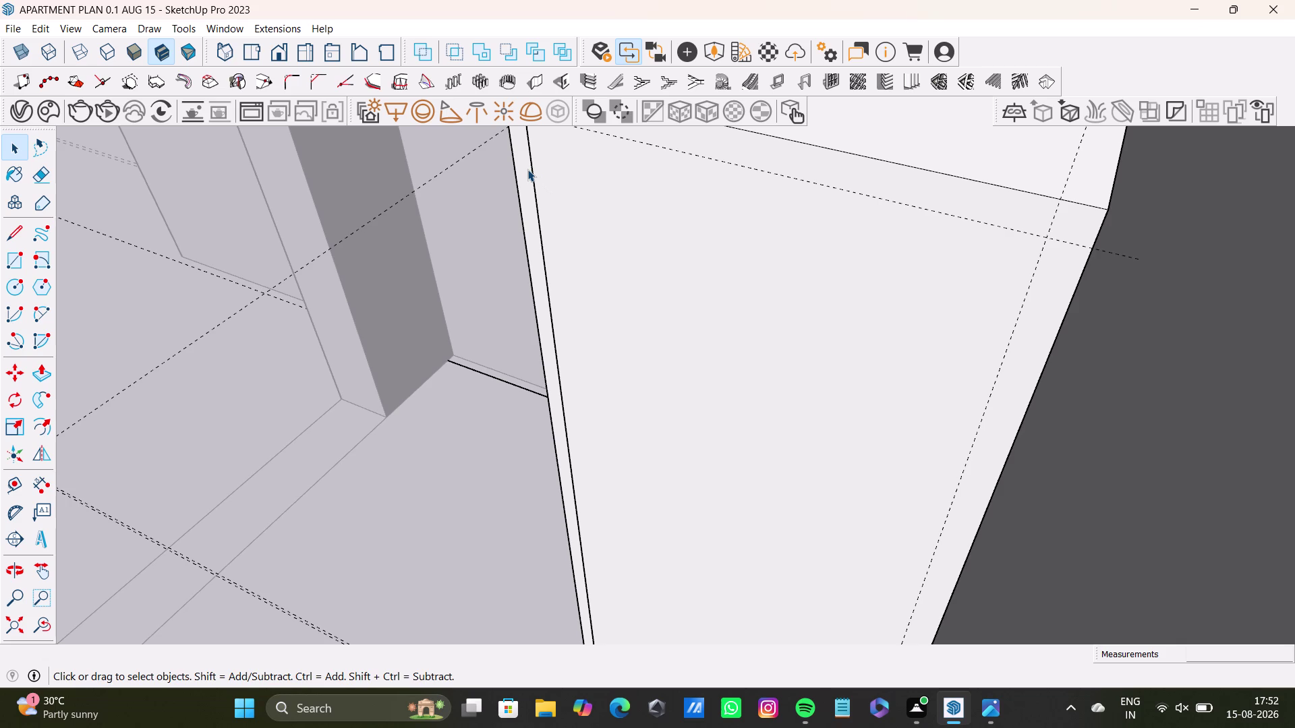
Orbit and zoom from the whole apartment in to the tall cabinet's top and side.
scroll(down, 3)
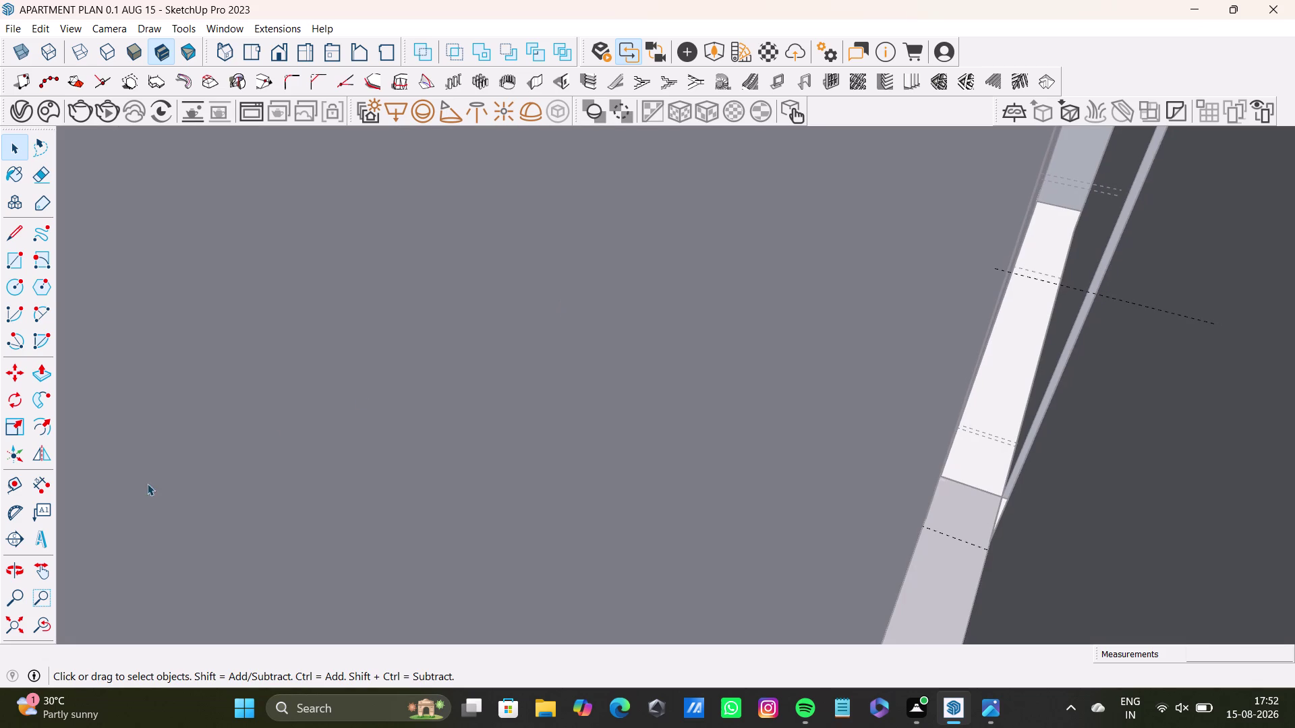
click(14, 631)
middle_drag(507, 435, 785, 380)
scroll(up, 3)
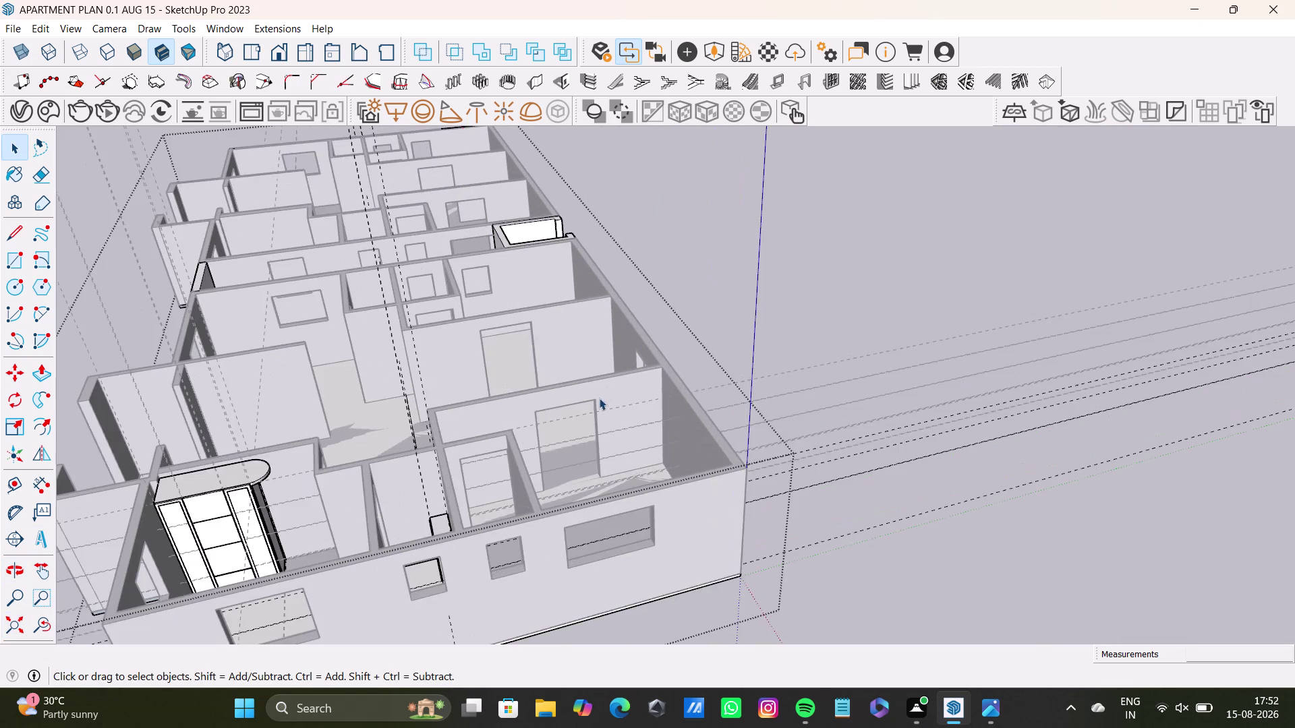
middle_drag(598, 399, 667, 238)
middle_drag(436, 394, 475, 569)
scroll(up, 3)
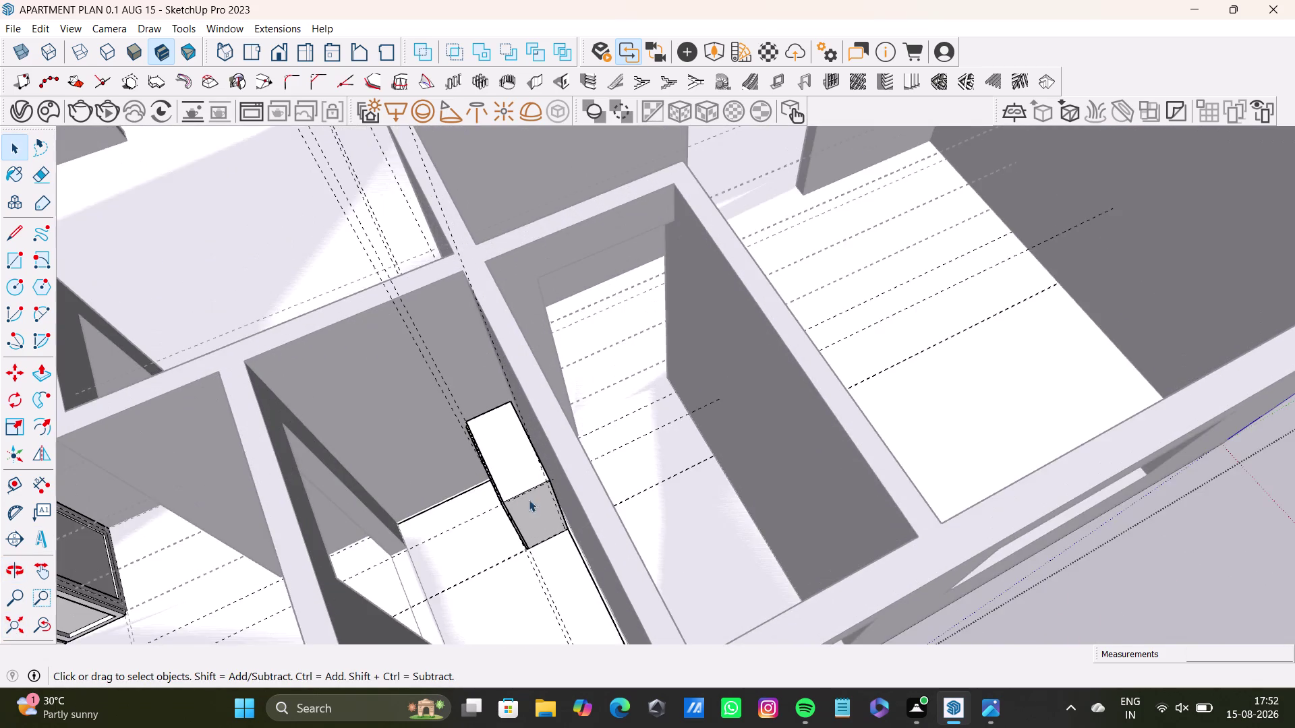
middle_drag(529, 500, 501, 400)
scroll(up, 3)
middle_drag(530, 479, 585, 604)
scroll(up, 3)
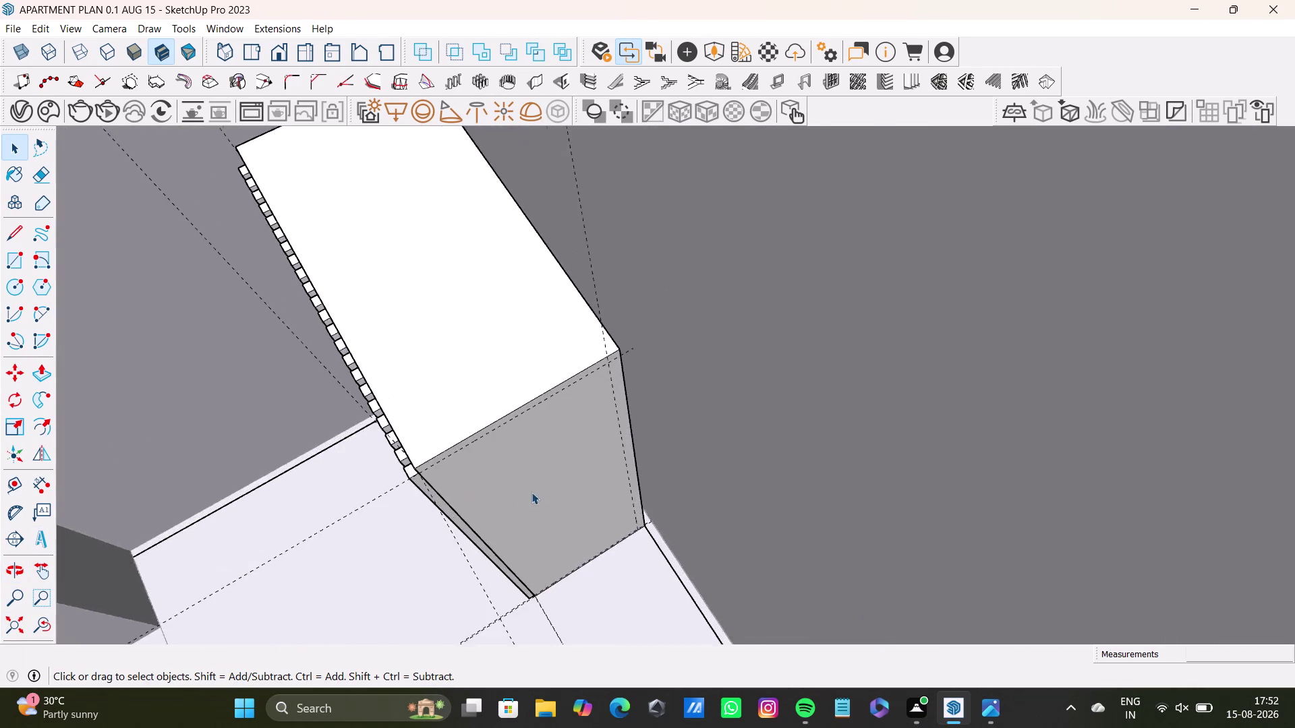
scroll(up, 3)
middle_drag(532, 479, 622, 351)
middle_drag(631, 361, 486, 264)
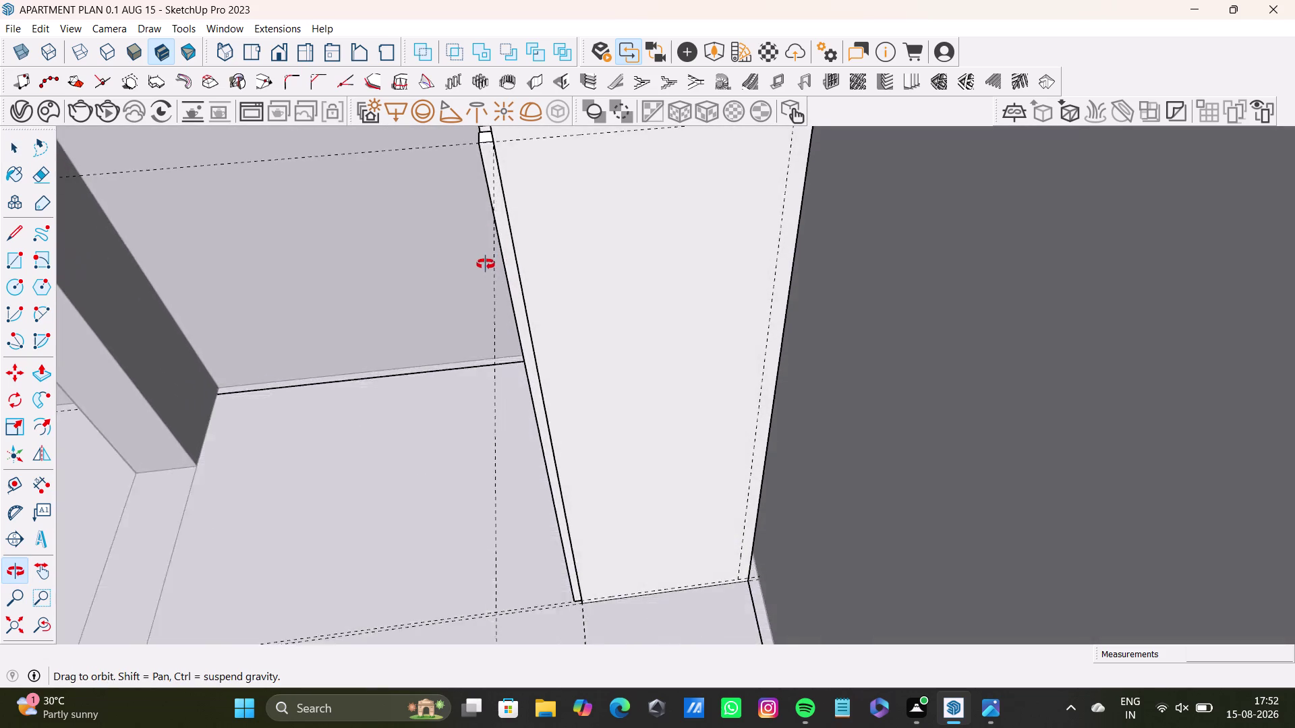
Frame the cabinet's front face squarely and select the Rectangle tool.
middle_drag(486, 264, 556, 376)
middle_drag(678, 383, 657, 374)
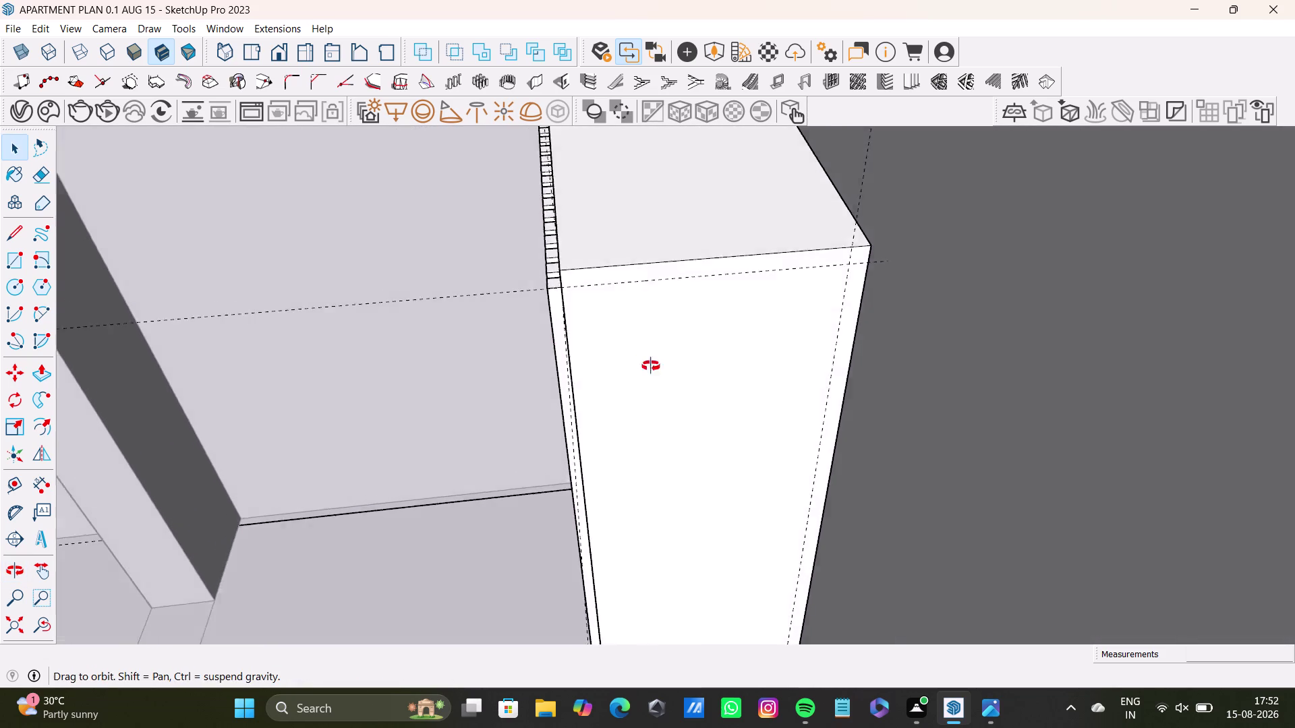
middle_drag(658, 374, 606, 218)
scroll(down, 3)
scroll(down, 3)
middle_drag(668, 298, 676, 205)
scroll(down, 3)
middle_drag(684, 217, 687, 290)
middle_drag(688, 291, 688, 284)
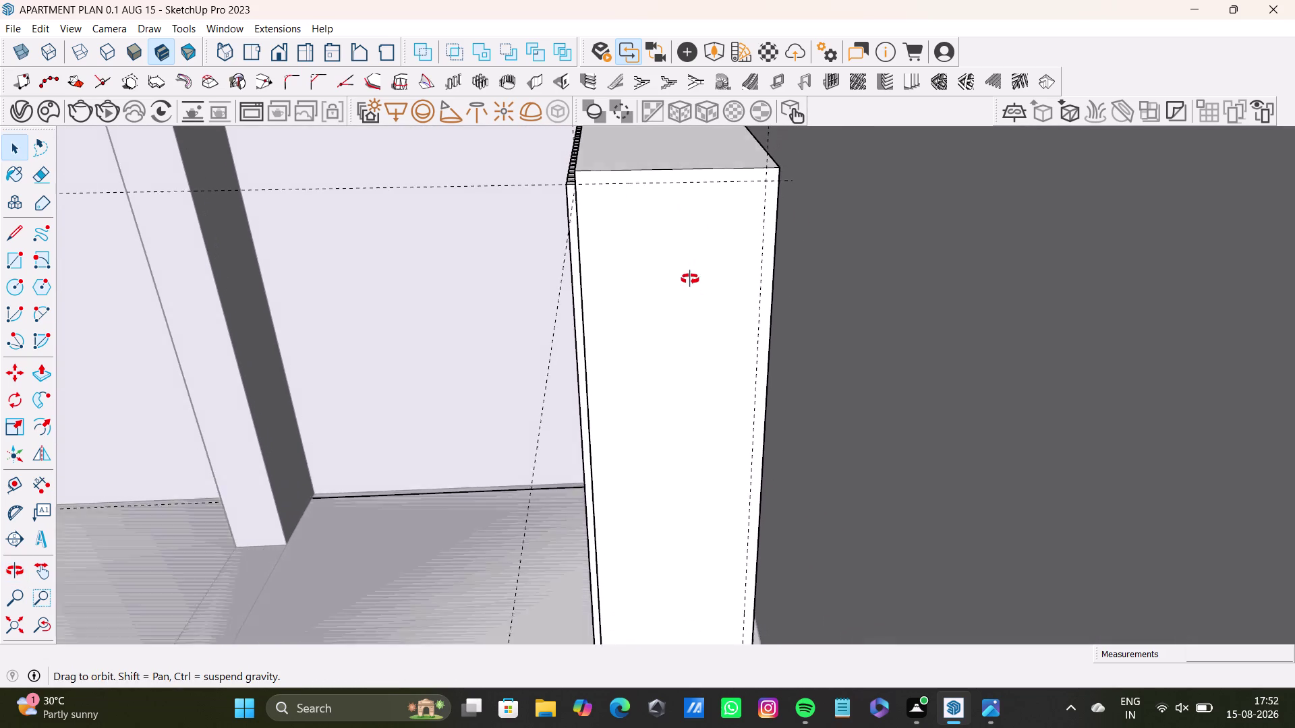
middle_drag(689, 285, 673, 185)
scroll(down, 3)
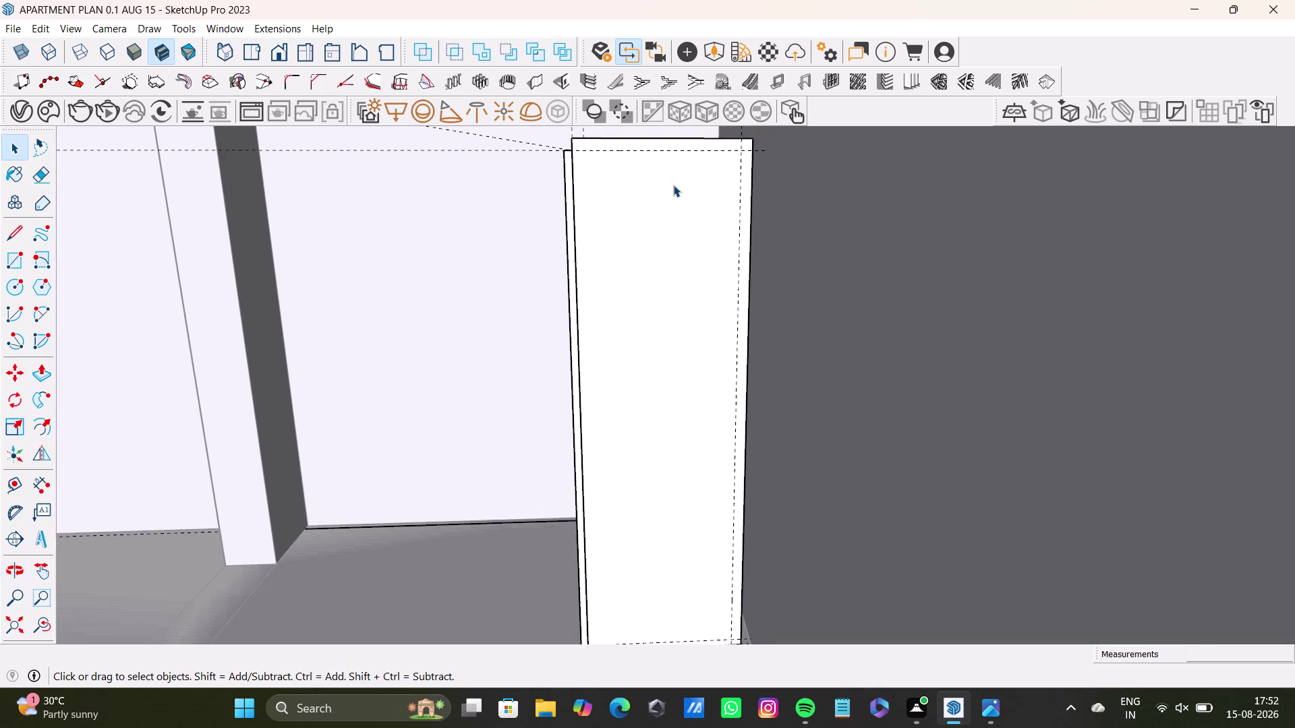
middle_drag(673, 185, 670, 178)
click(21, 263)
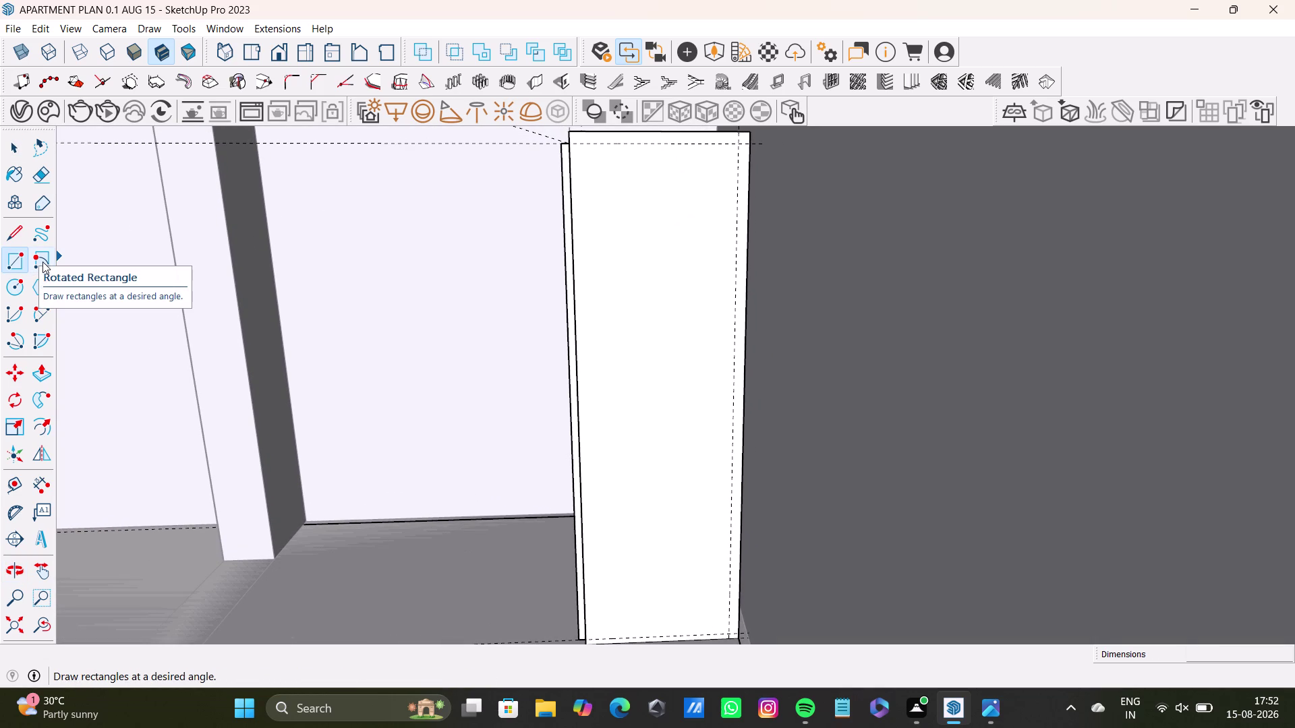
click(10, 263)
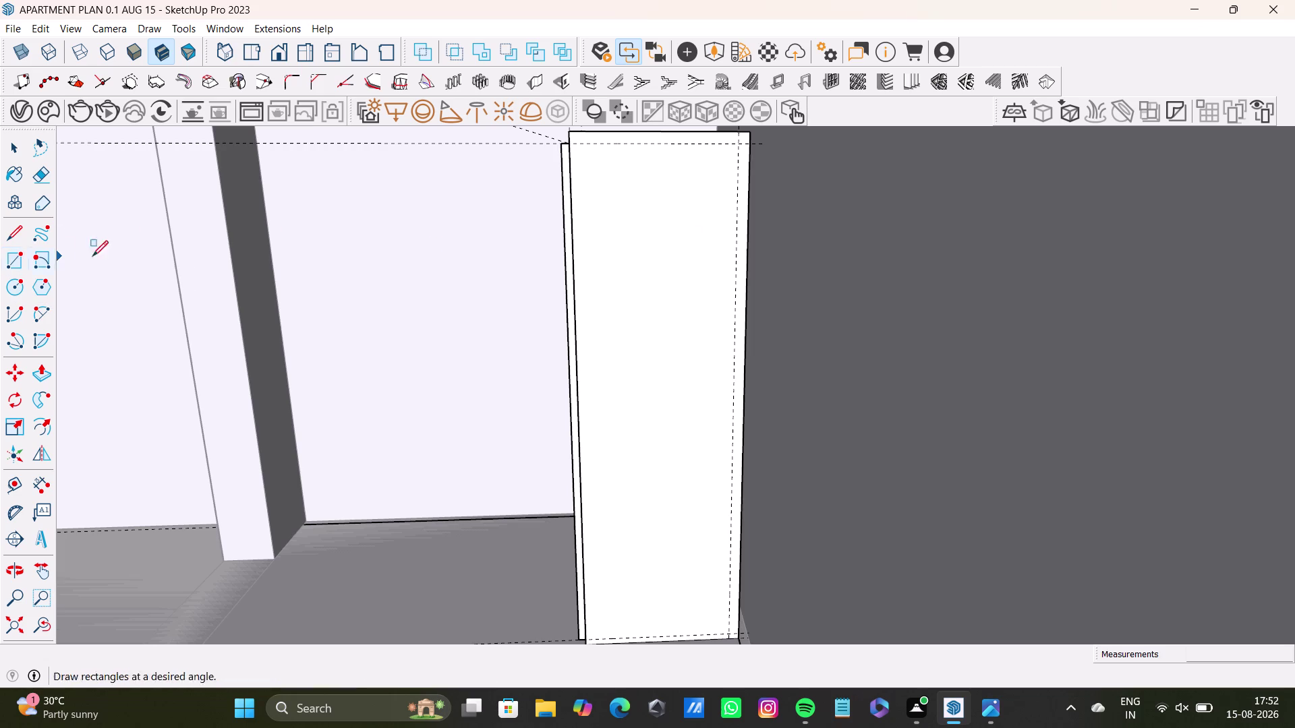
Set the strip's first corner at the top-right corner of the cabinet front.
scroll(up, 3)
scroll(down, 3)
scroll(down, 3)
middle_drag(728, 244, 727, 245)
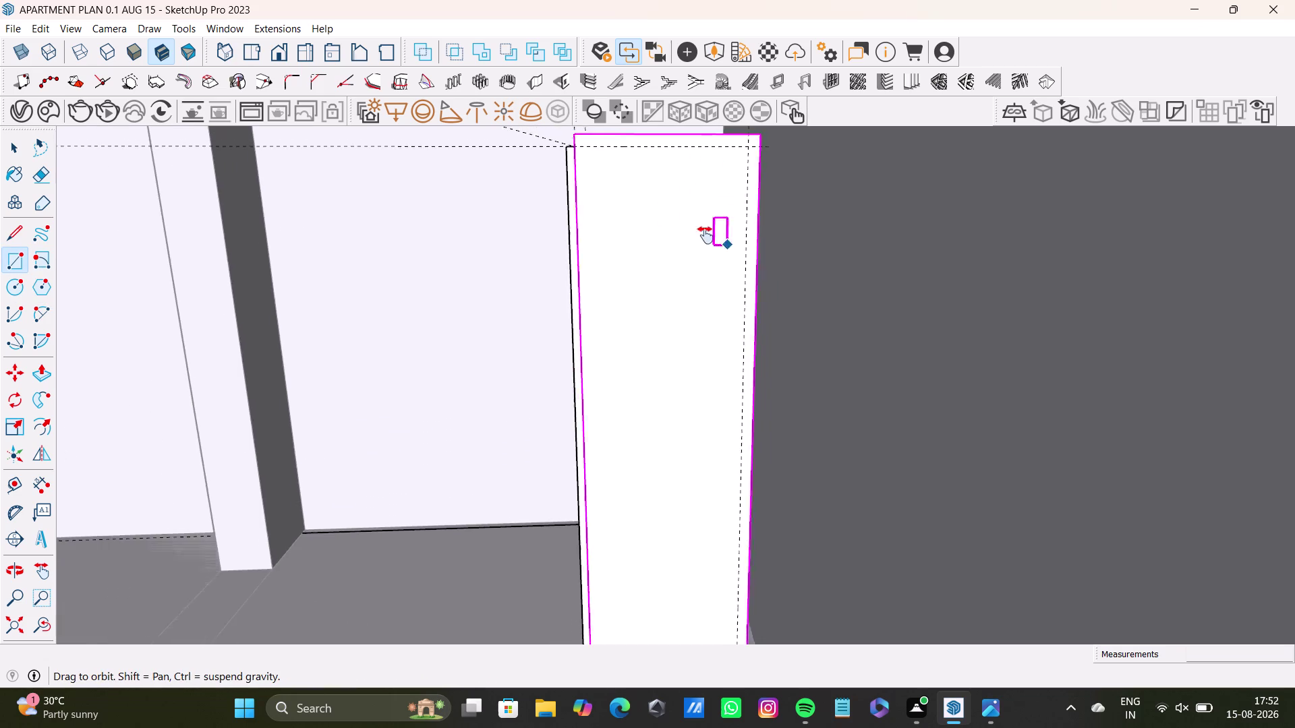
middle_drag(727, 245, 683, 236)
scroll(up, 3)
middle_drag(687, 180, 691, 242)
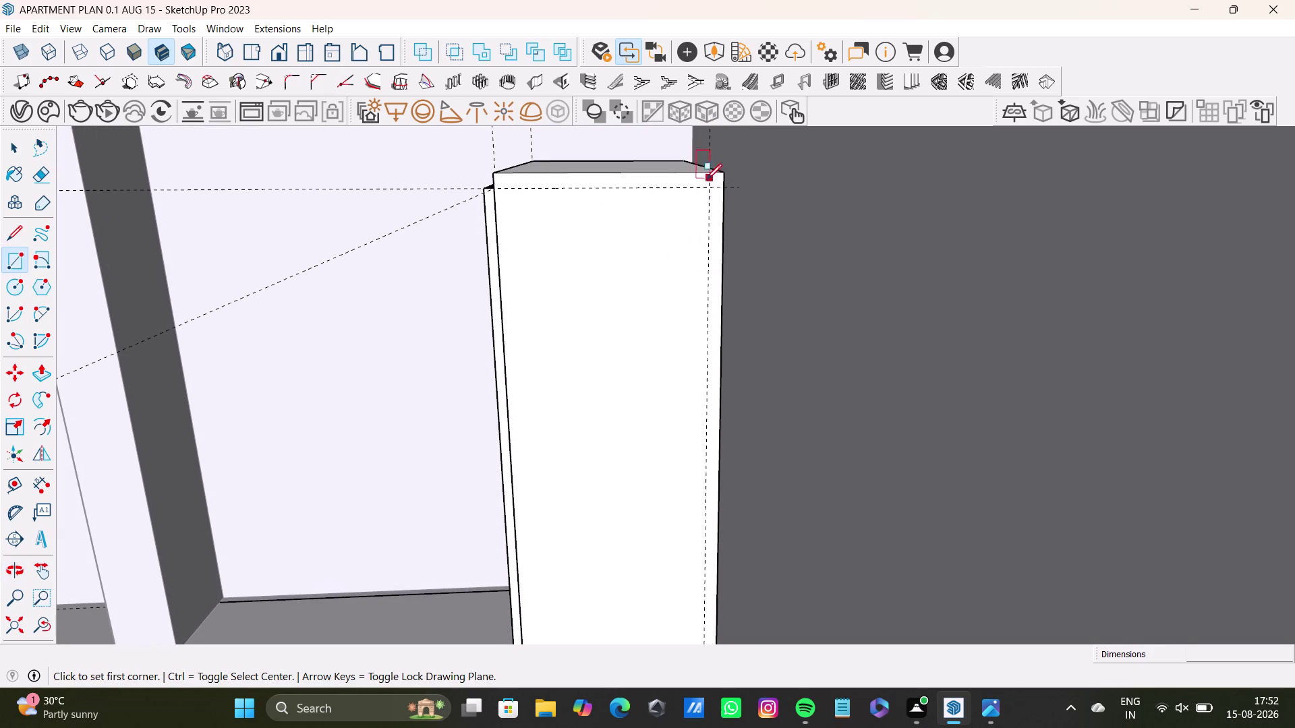
click(710, 189)
Restore the lost camera view and orbit down to the cabinet's bottom edge.
scroll(down, 3)
middle_drag(688, 430, 700, 216)
click(48, 633)
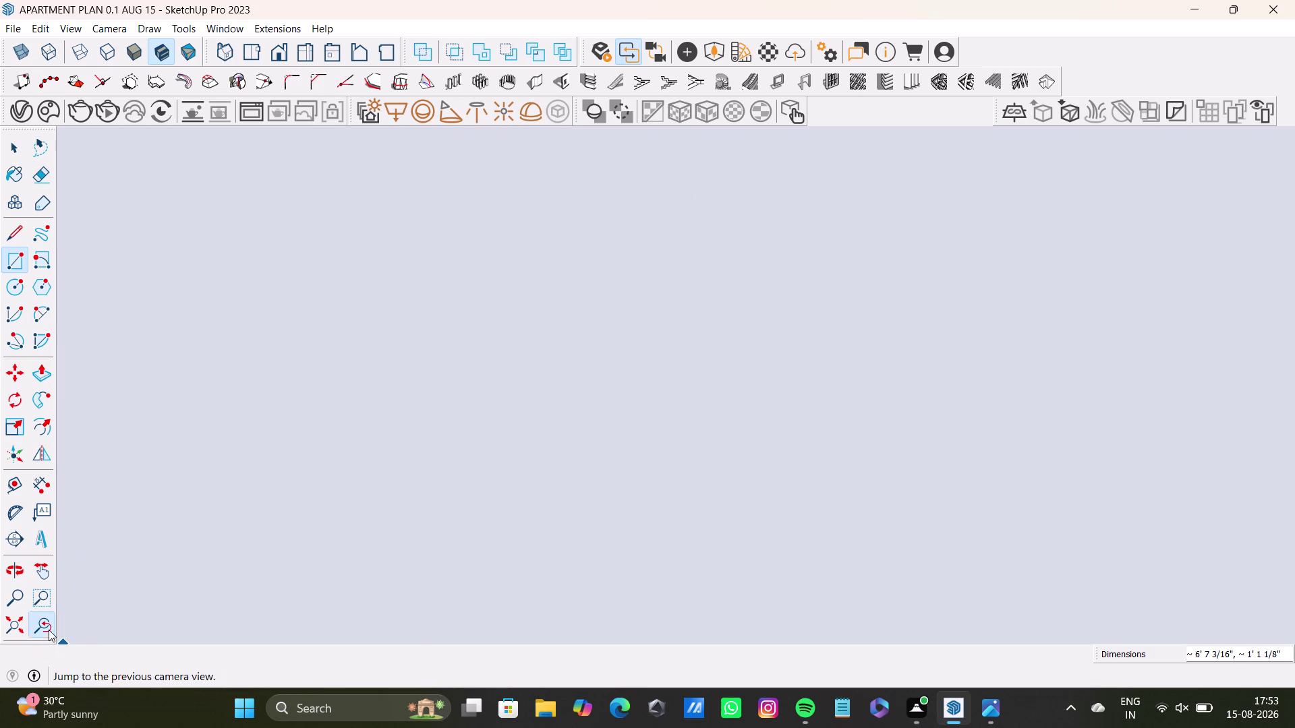
scroll(down, 3)
middle_drag(663, 447, 663, 433)
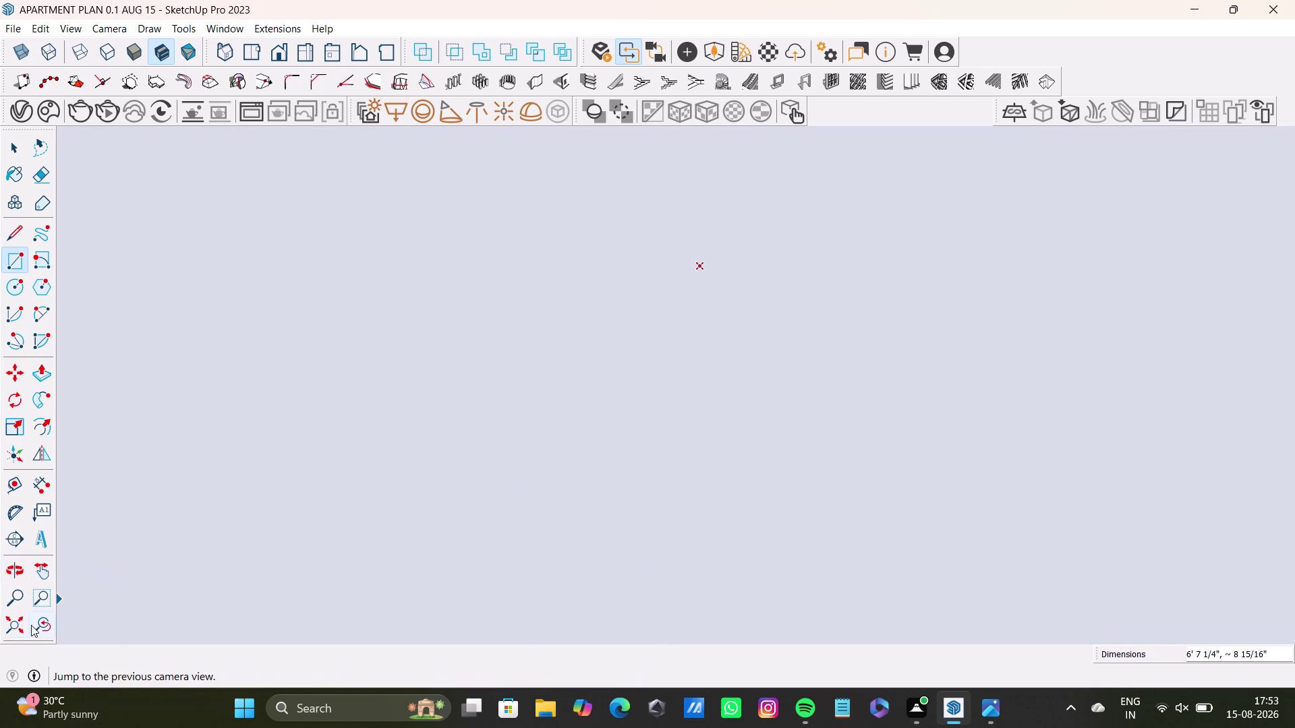
click(31, 626)
click(47, 625)
scroll(down, 3)
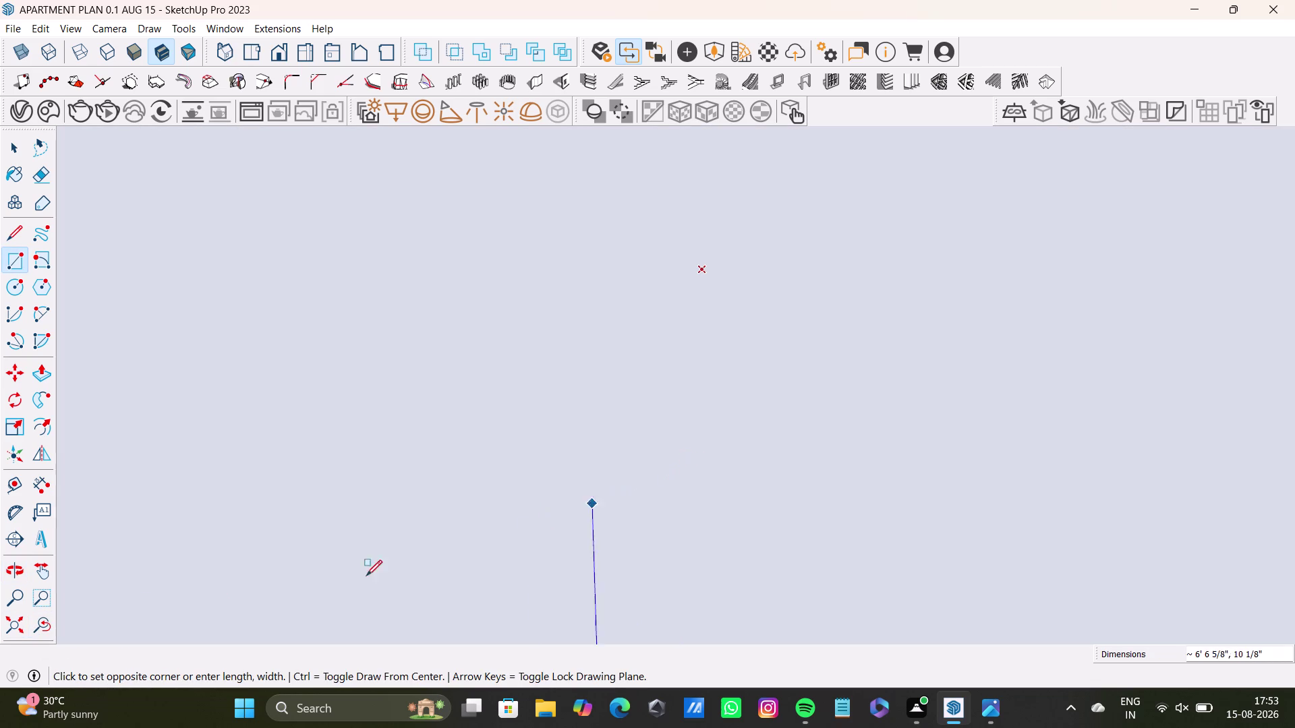
click(36, 625)
middle_drag(444, 518, 507, 361)
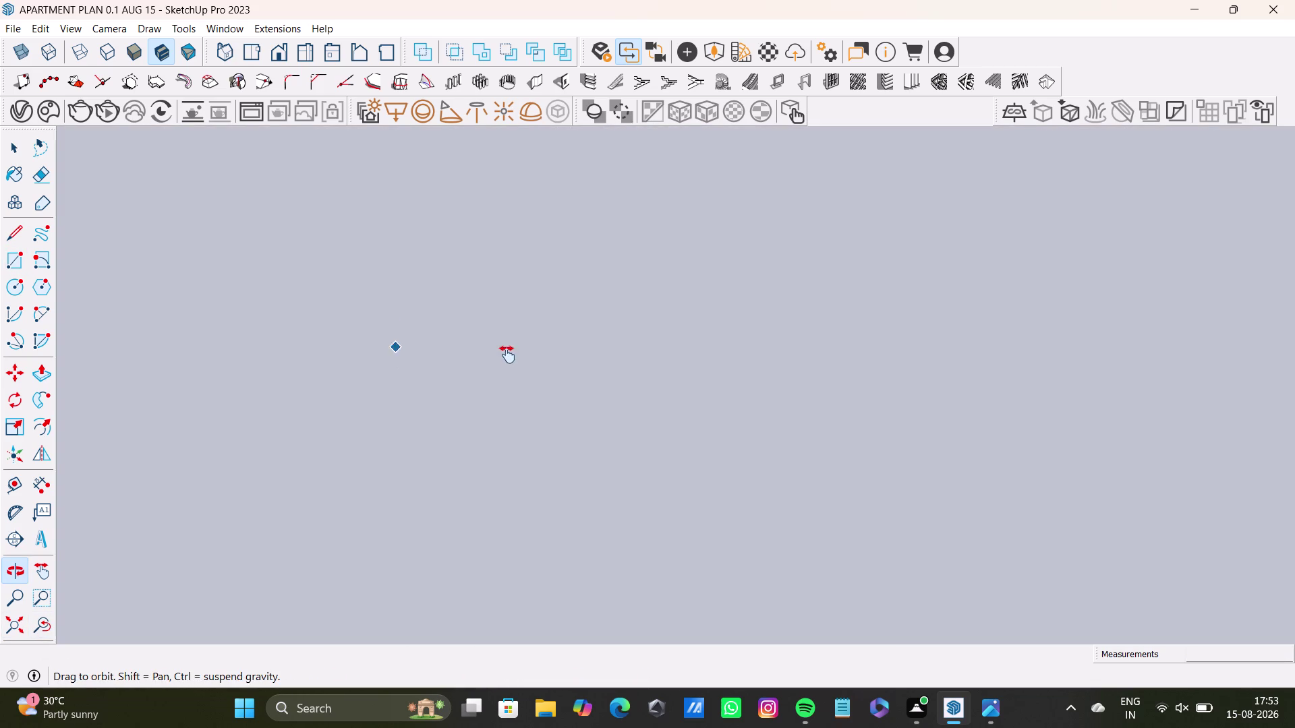
middle_drag(508, 361, 528, 455)
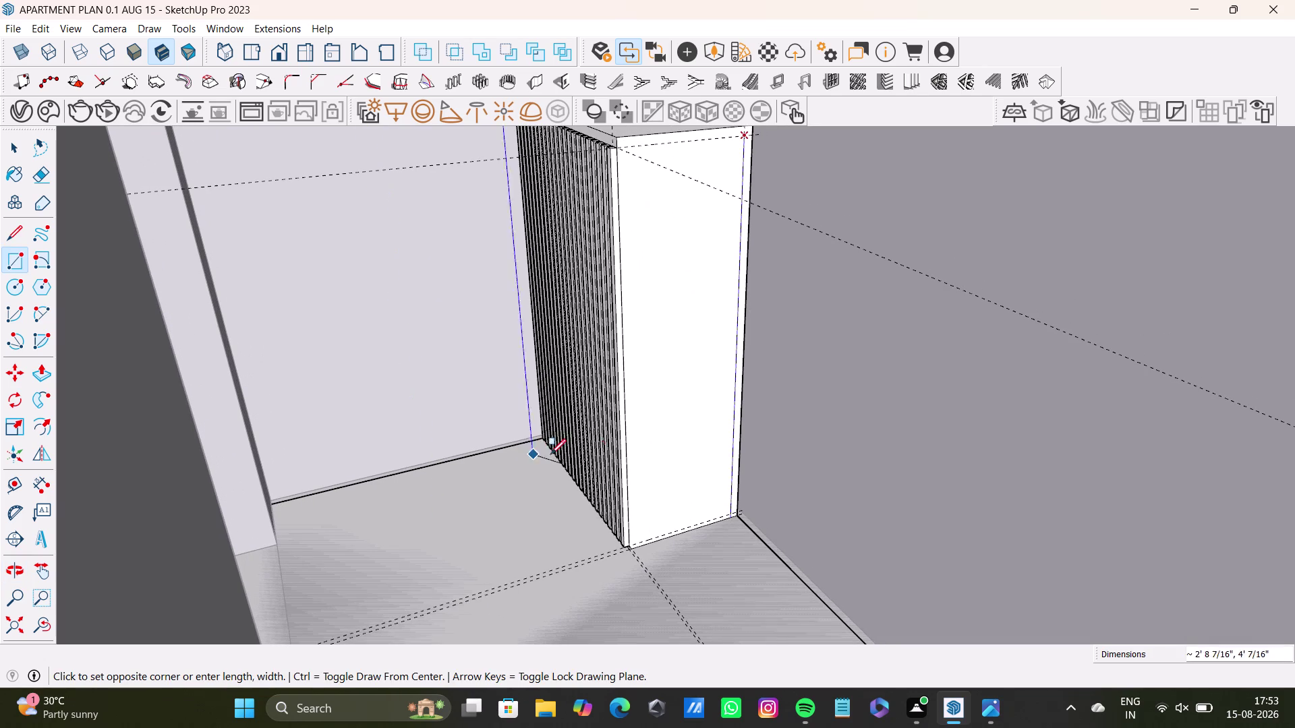
scroll(up, 3)
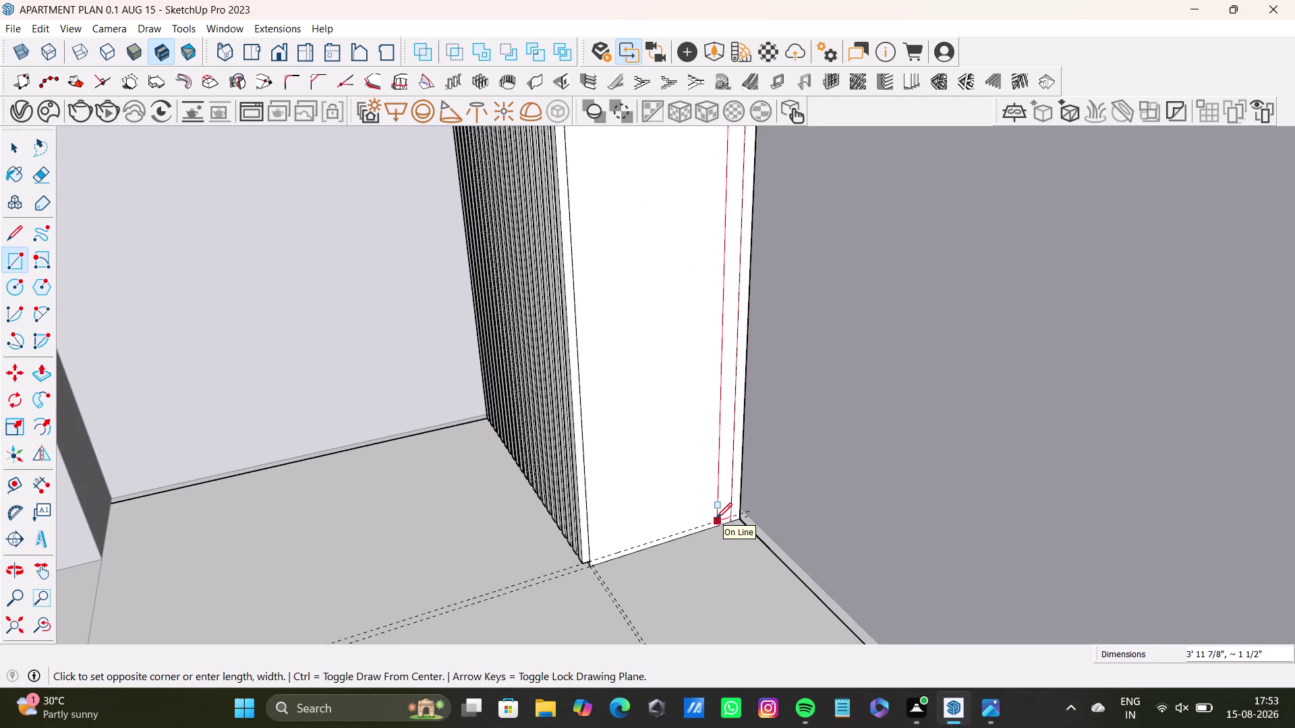
scroll(up, 3)
Set the opposite corner at the cabinet's bottom right, completing the thin vertical strip.
click(724, 518)
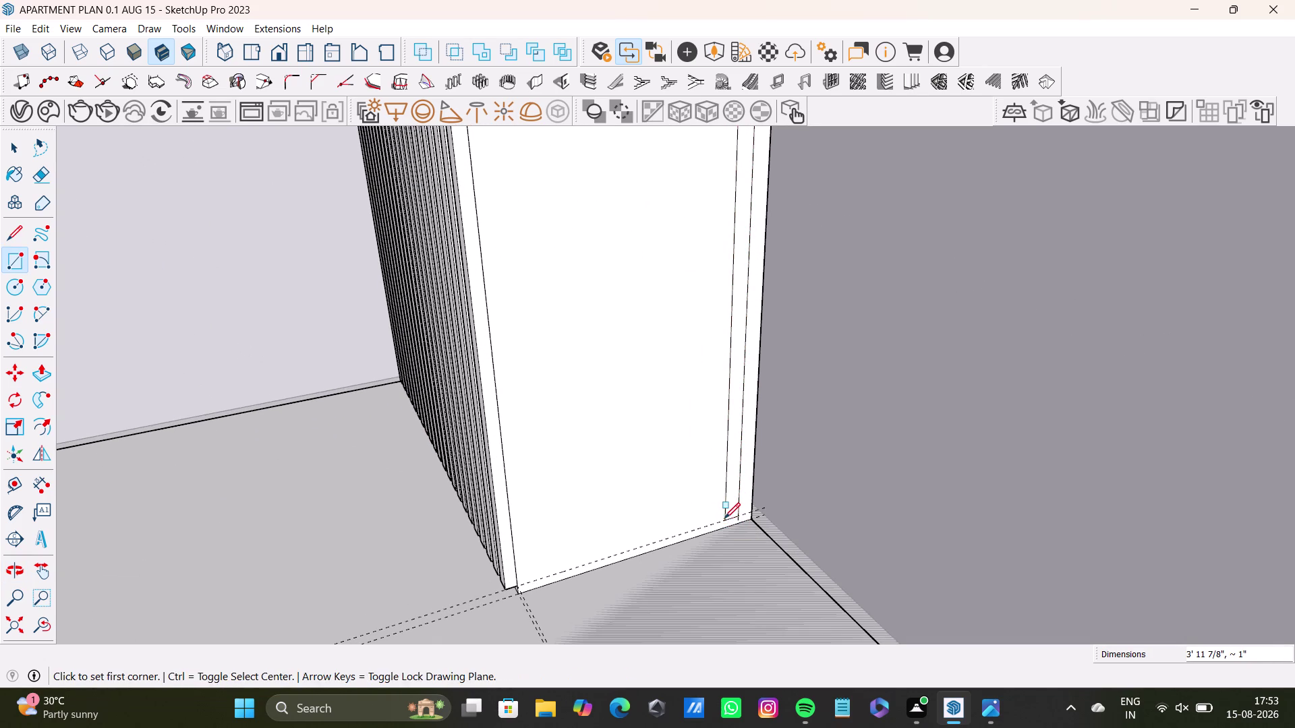
key(space)
scroll(down, 3)
middle_drag(711, 468, 684, 663)
middle_drag(683, 289, 683, 419)
click(710, 286)
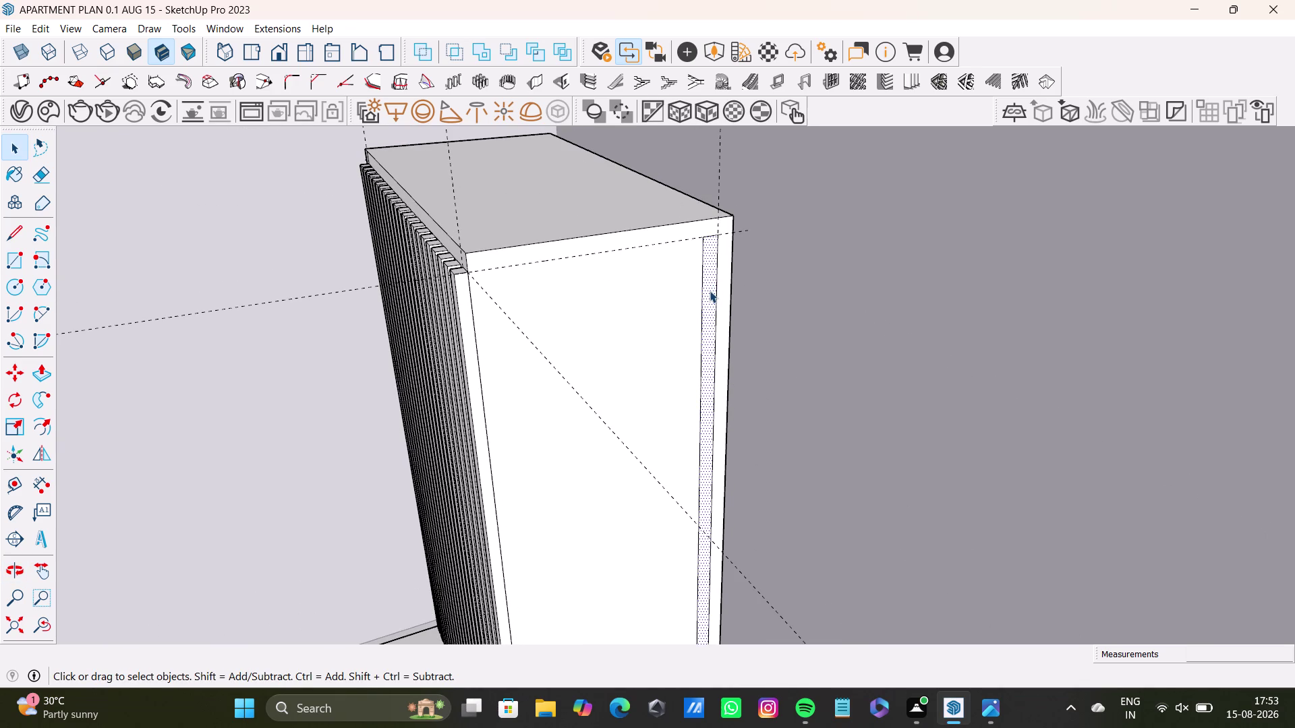
Push/pull the narrow strip out from the cabinet front and inspect it from the side.
key(p)
click(712, 288)
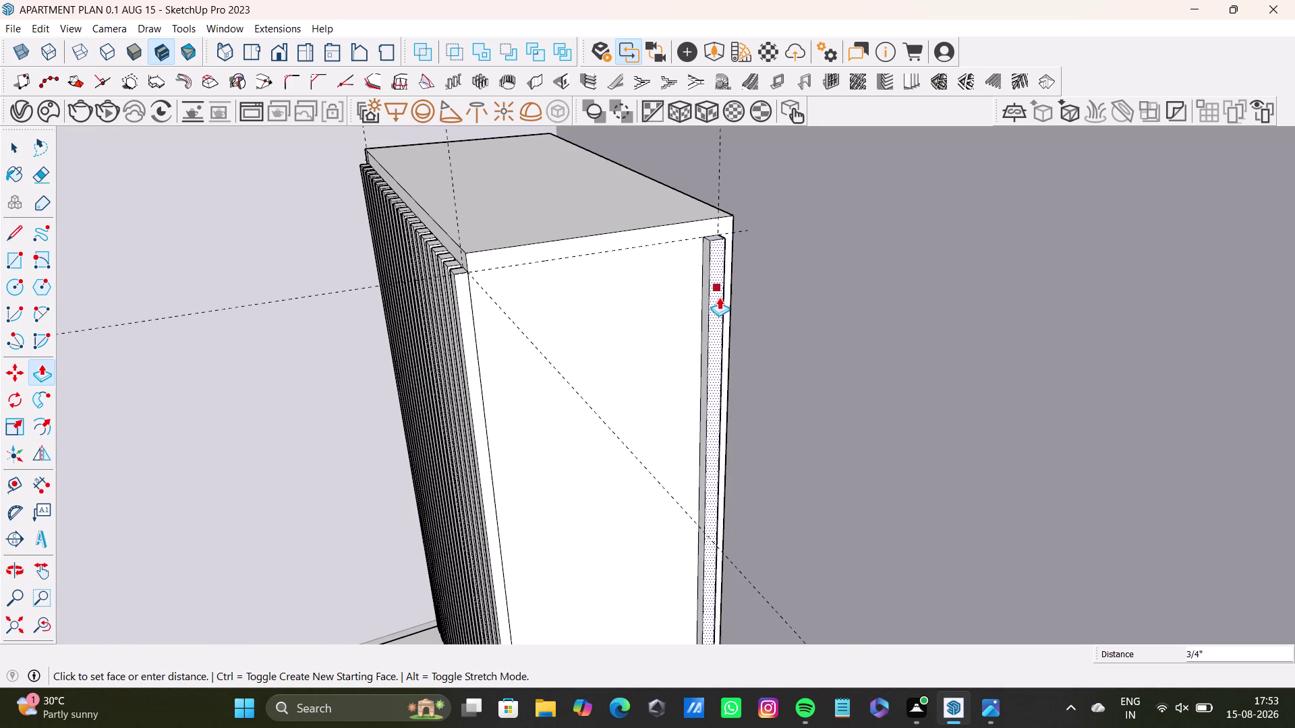
click(720, 303)
middle_drag(719, 315, 572, 352)
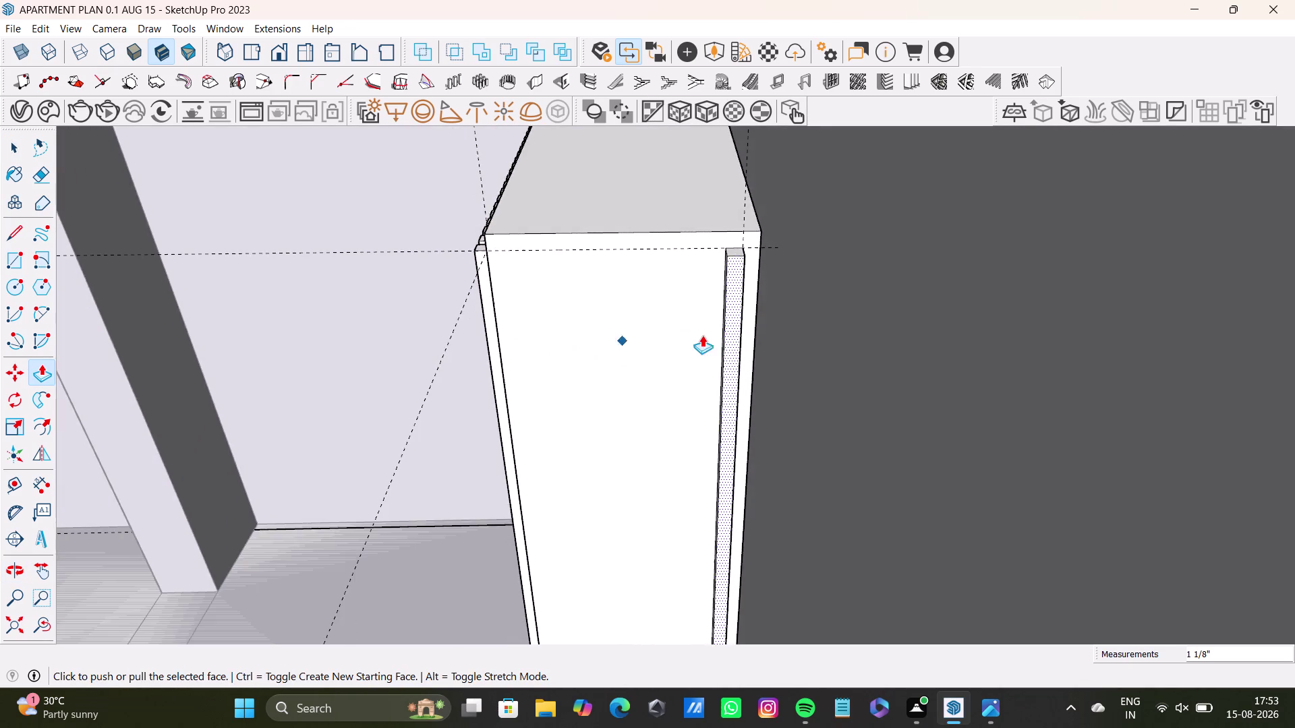
scroll(up, 3)
middle_drag(708, 307, 784, 350)
middle_drag(771, 350, 782, 388)
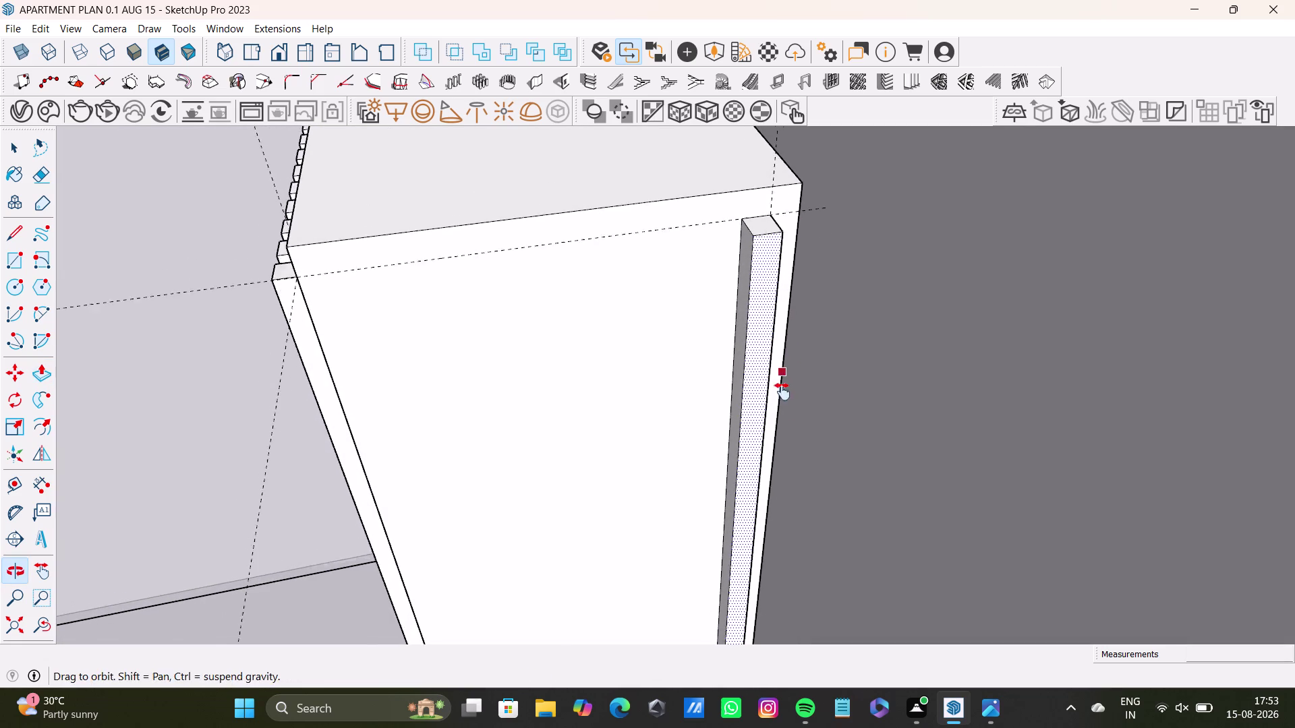
middle_drag(781, 389, 783, 399)
middle_drag(767, 412, 800, 461)
Pull the strip's faces further, repeating the last distance to raise the slat toward the top.
key(space)
click(754, 297)
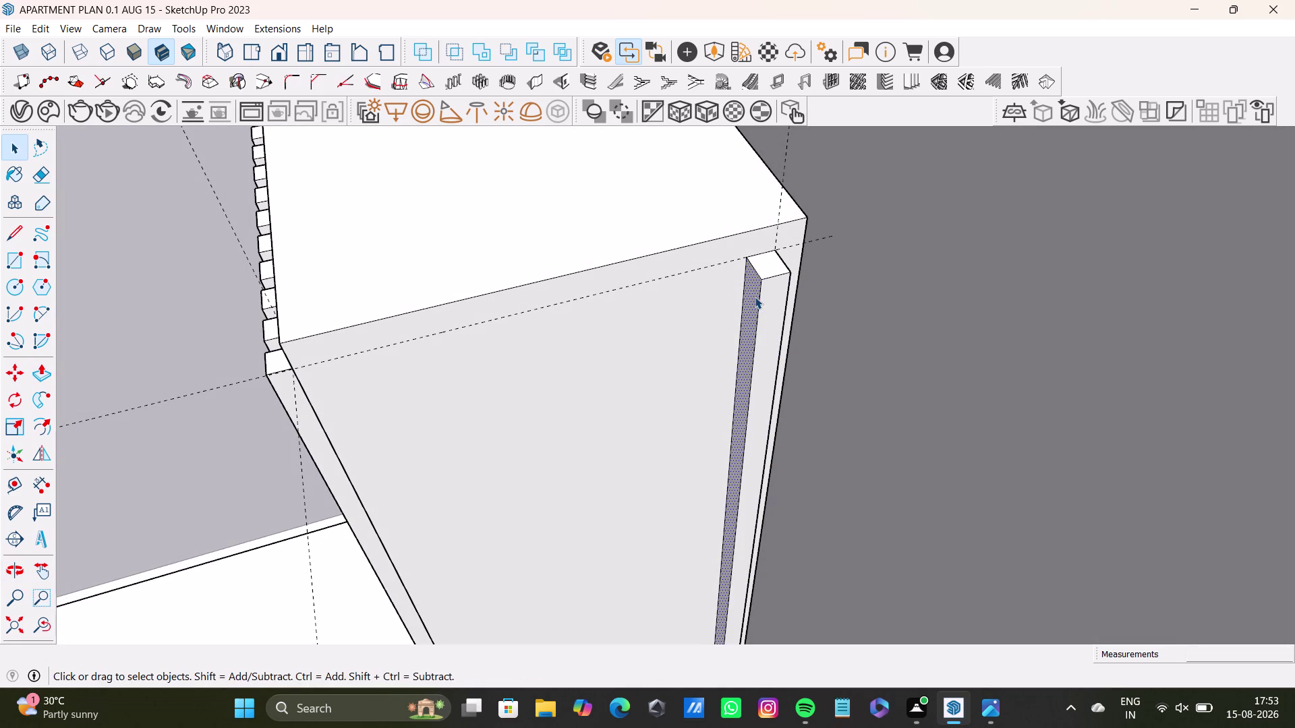
key(p)
click(753, 297)
key(space)
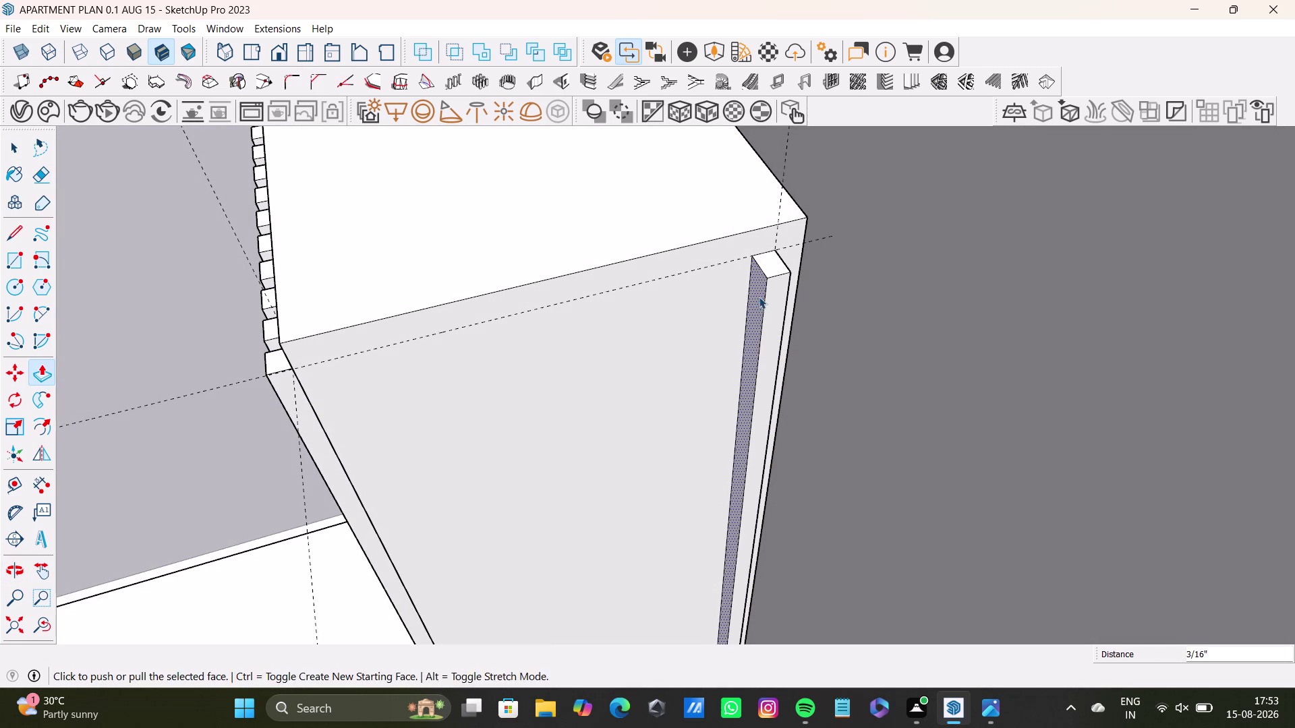
double_click(772, 268)
key(space)
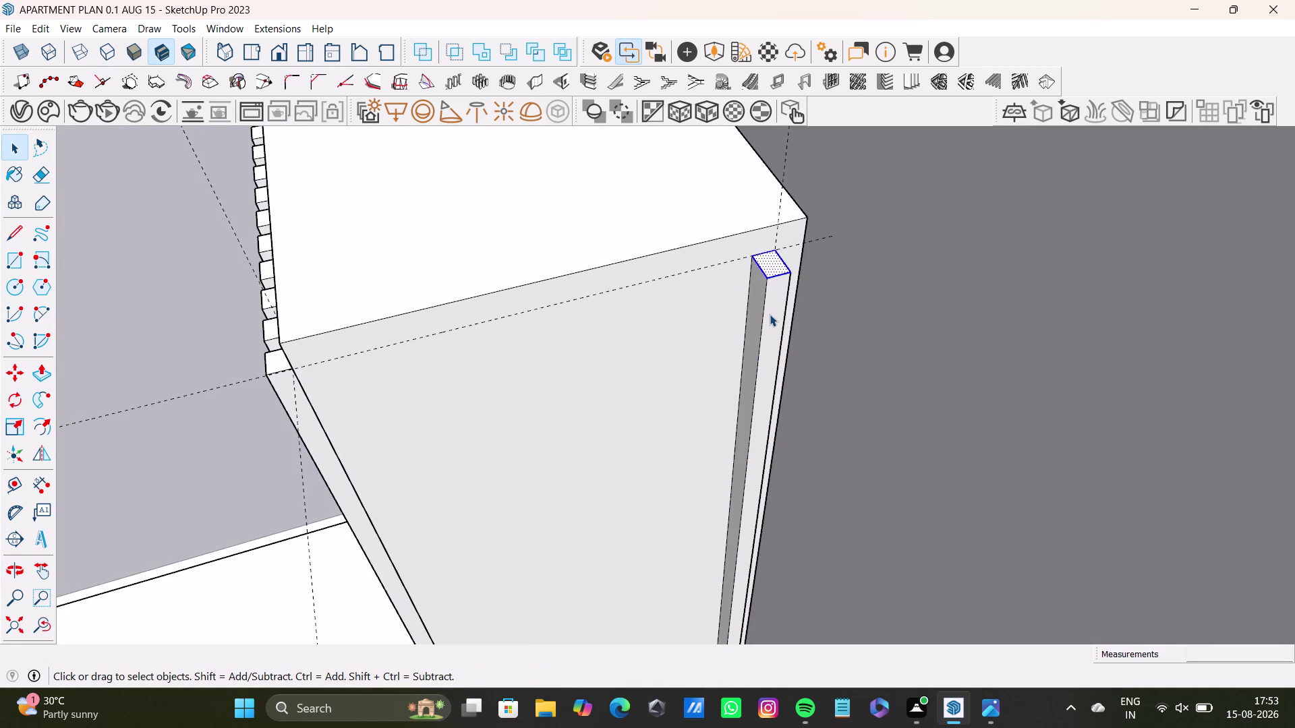
click(769, 315)
key(p)
click(769, 317)
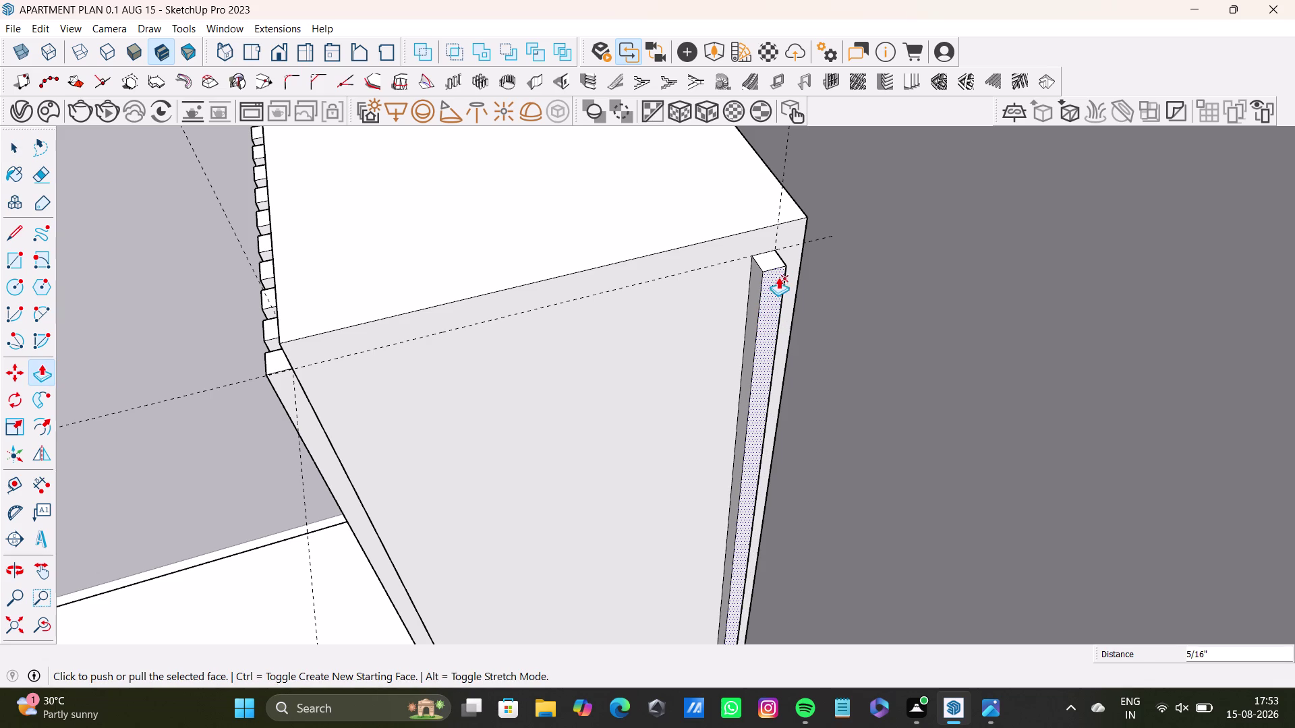
key(space)
Select all the slat's connected faces and edges, then zoom in close on it.
click(765, 263)
double_click(766, 262)
double_click(756, 276)
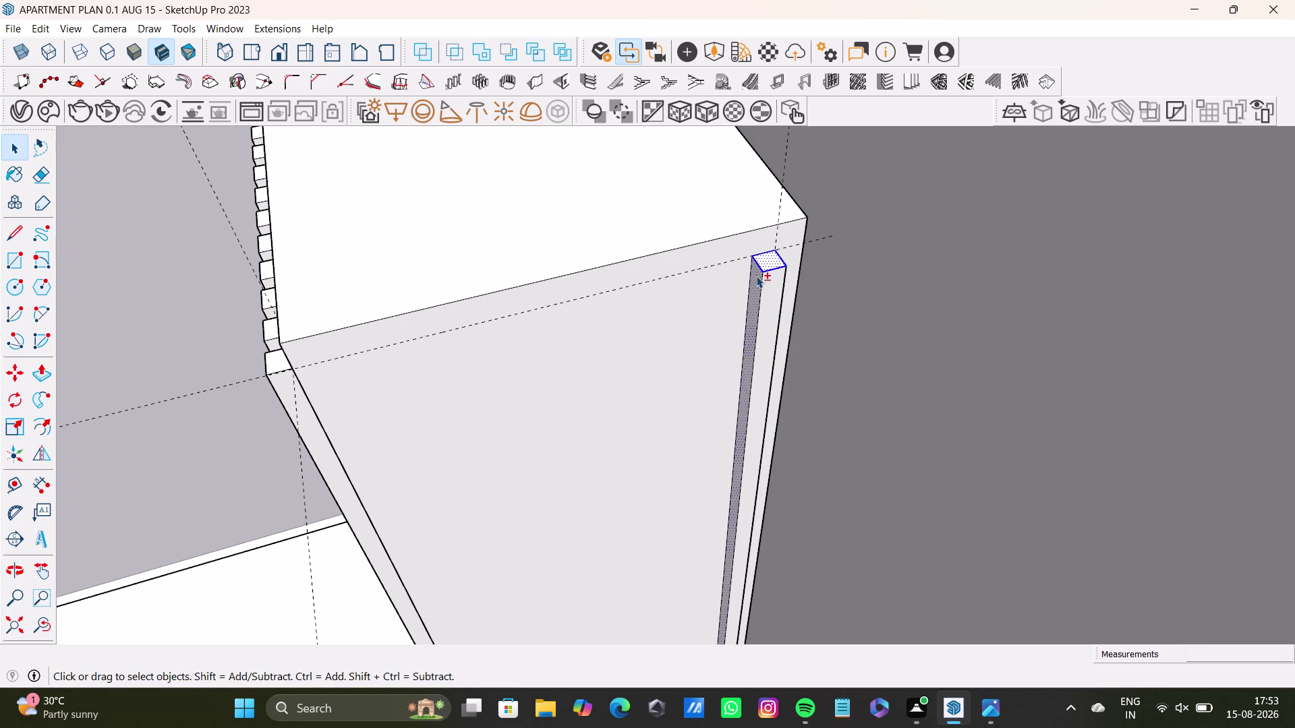
double_click(765, 290)
middle_drag(769, 300, 613, 293)
scroll(up, 3)
middle_drag(766, 332, 722, 256)
middle_drag(733, 280, 717, 286)
scroll(up, 3)
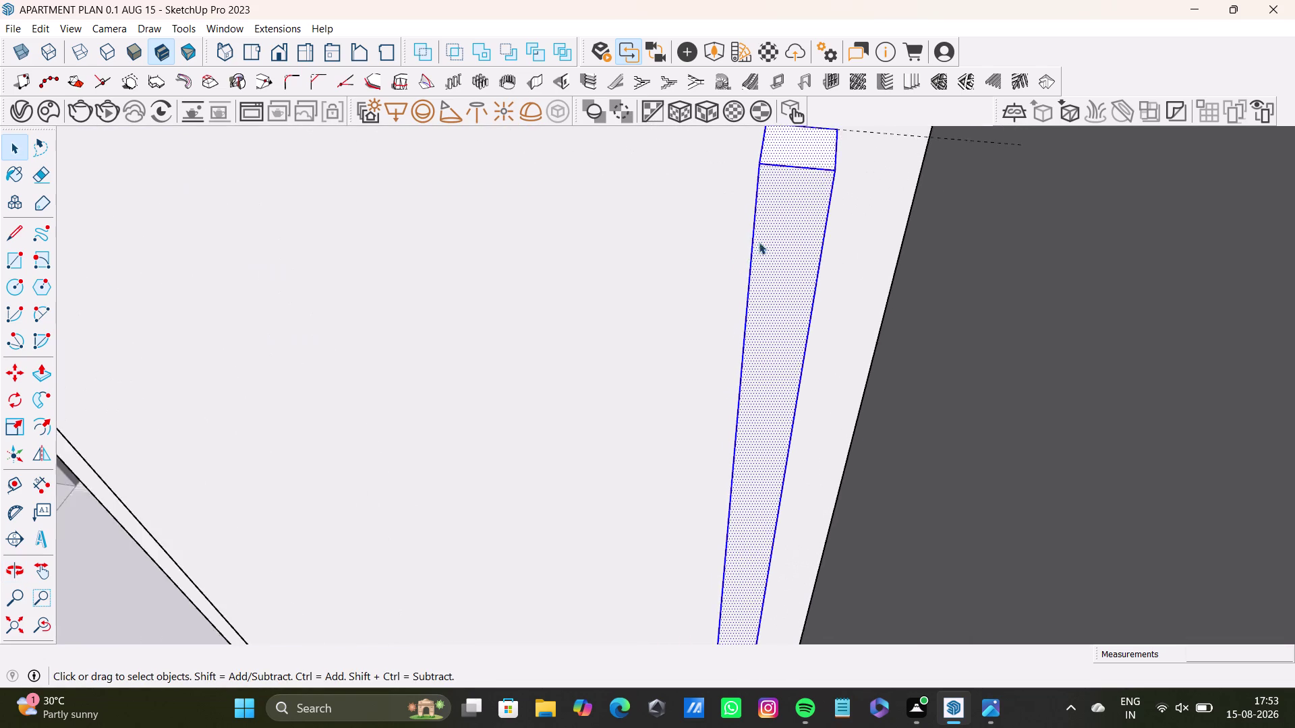
middle_drag(771, 247, 698, 234)
scroll(up, 3)
triple_click(853, 218)
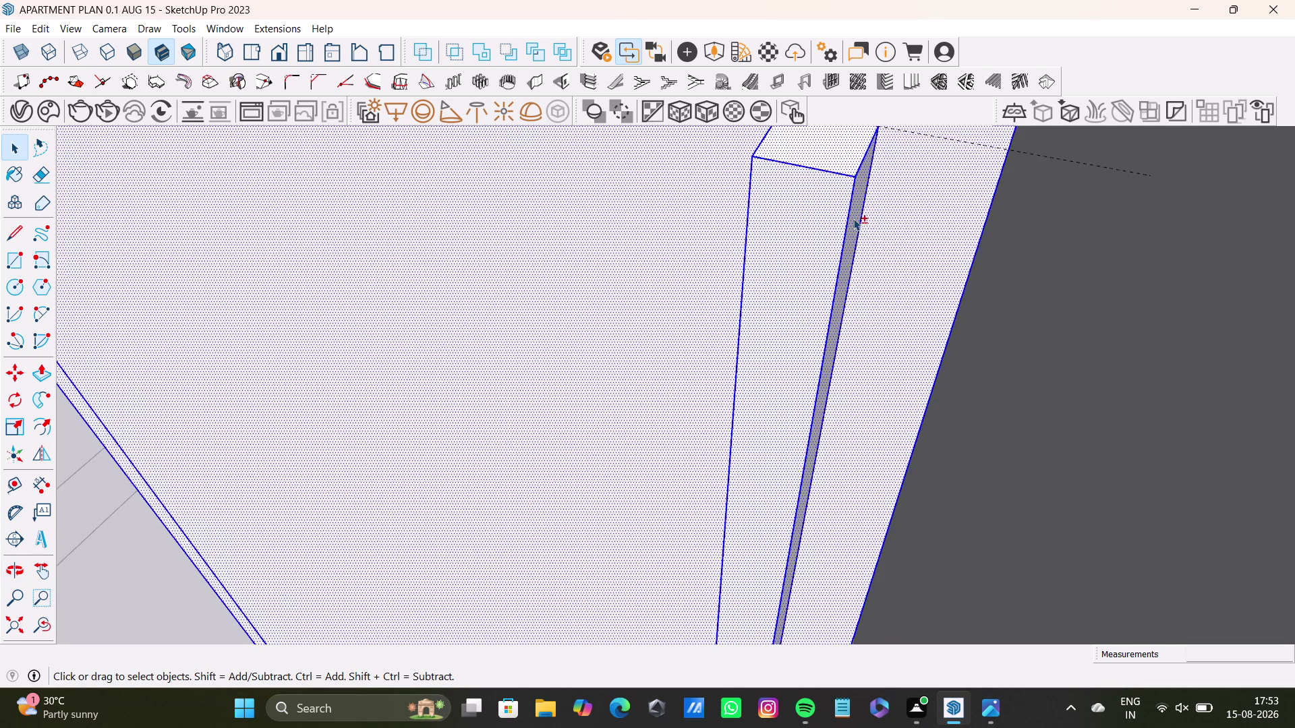
click(897, 252)
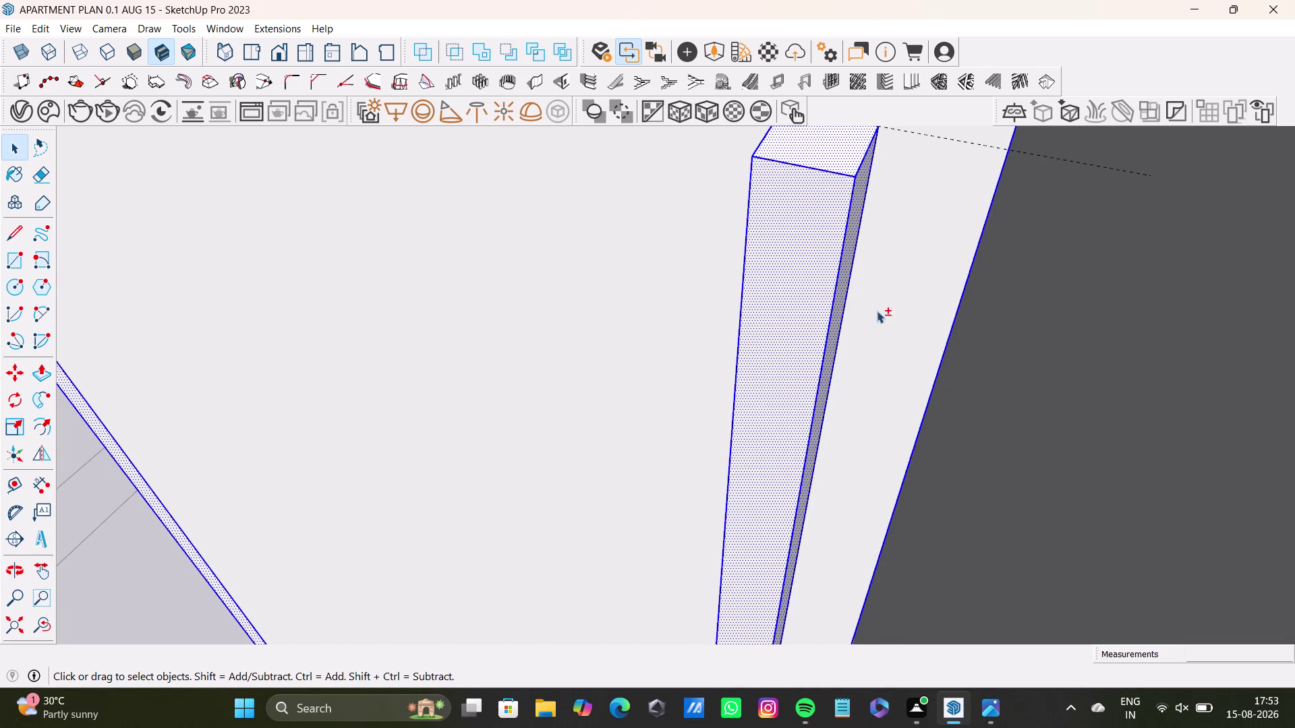
scroll(down, 3)
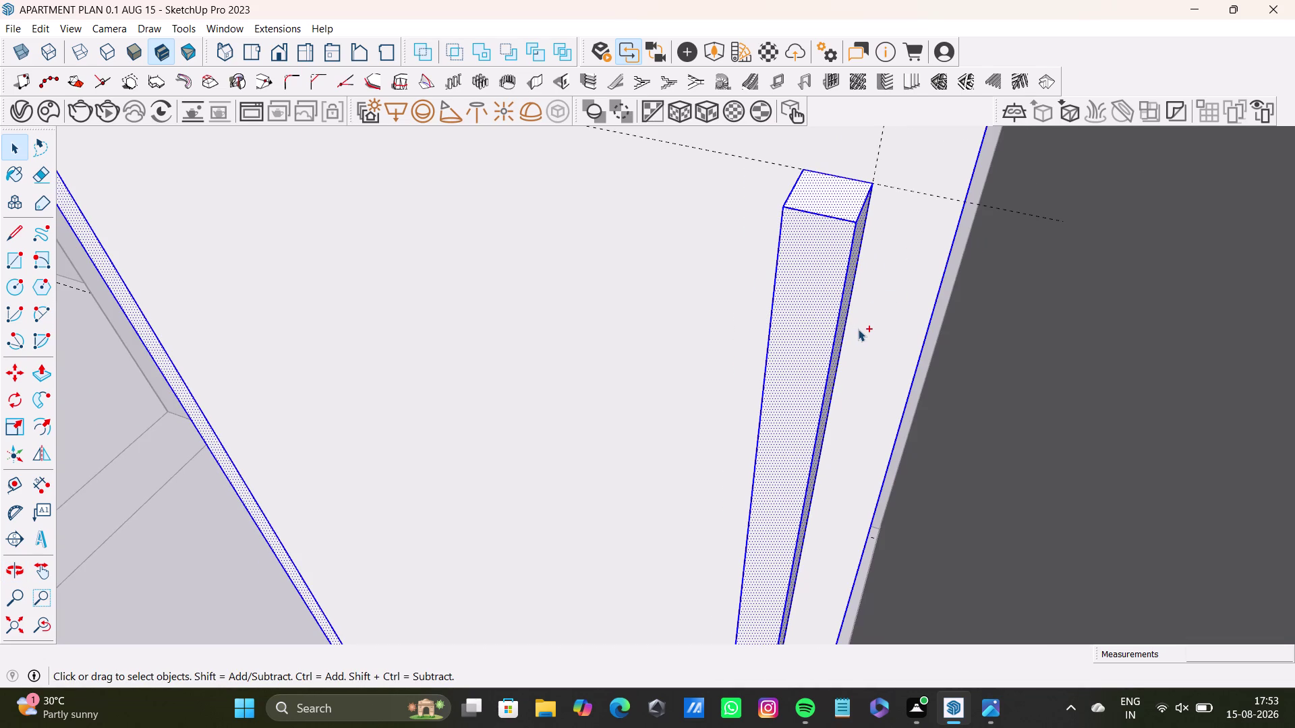
key(z)
key(space)
click(216, 516)
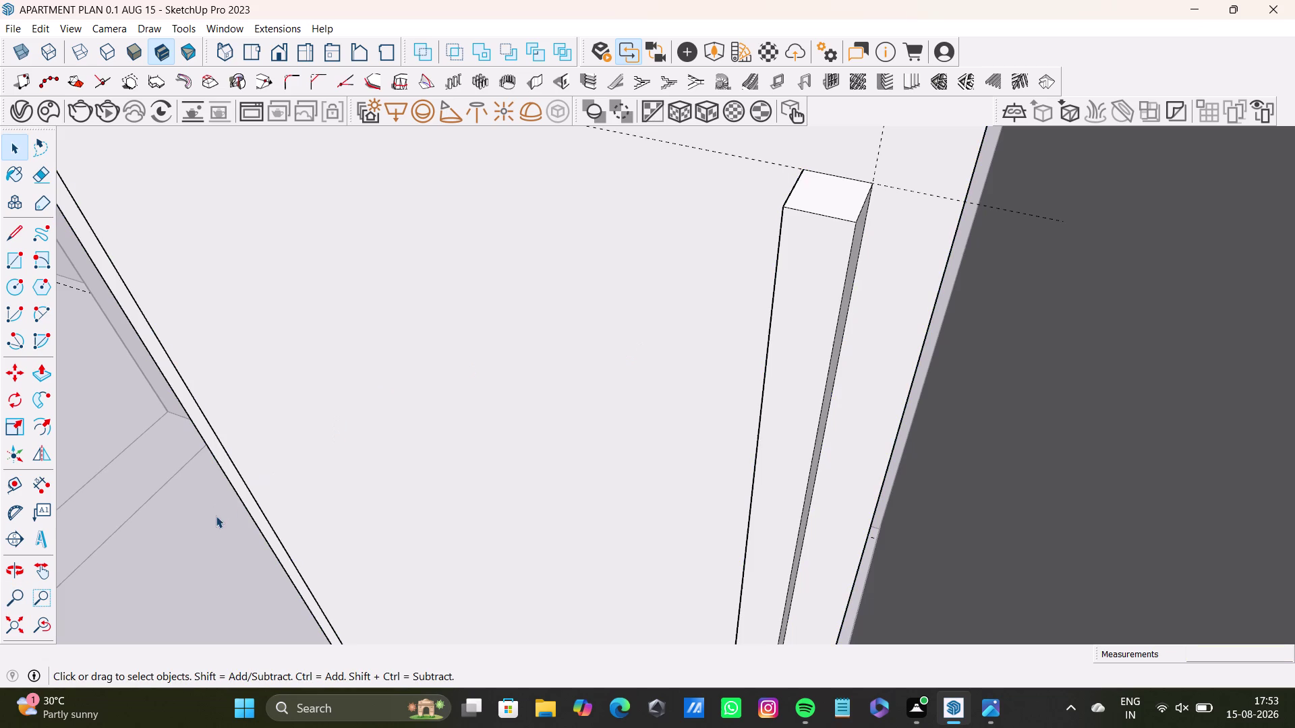
scroll(up, 3)
click(849, 194)
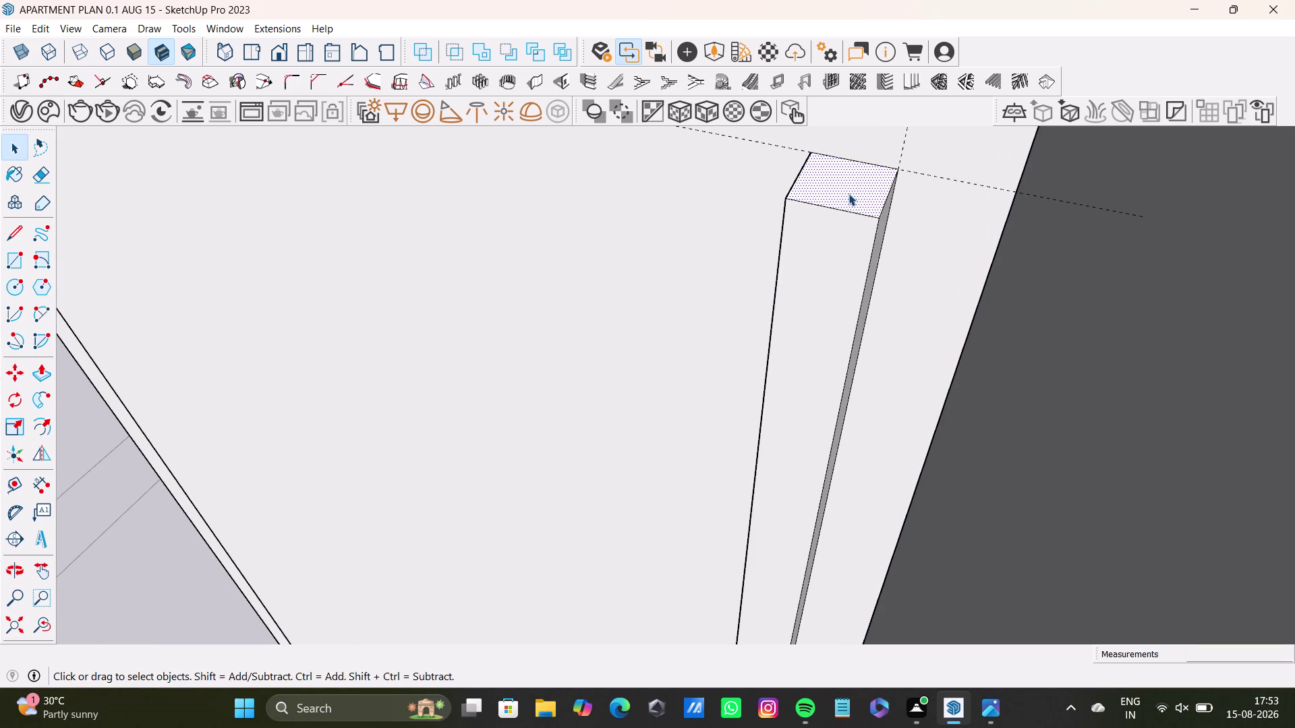
double_click(848, 194)
double_click(853, 204)
double_click(851, 231)
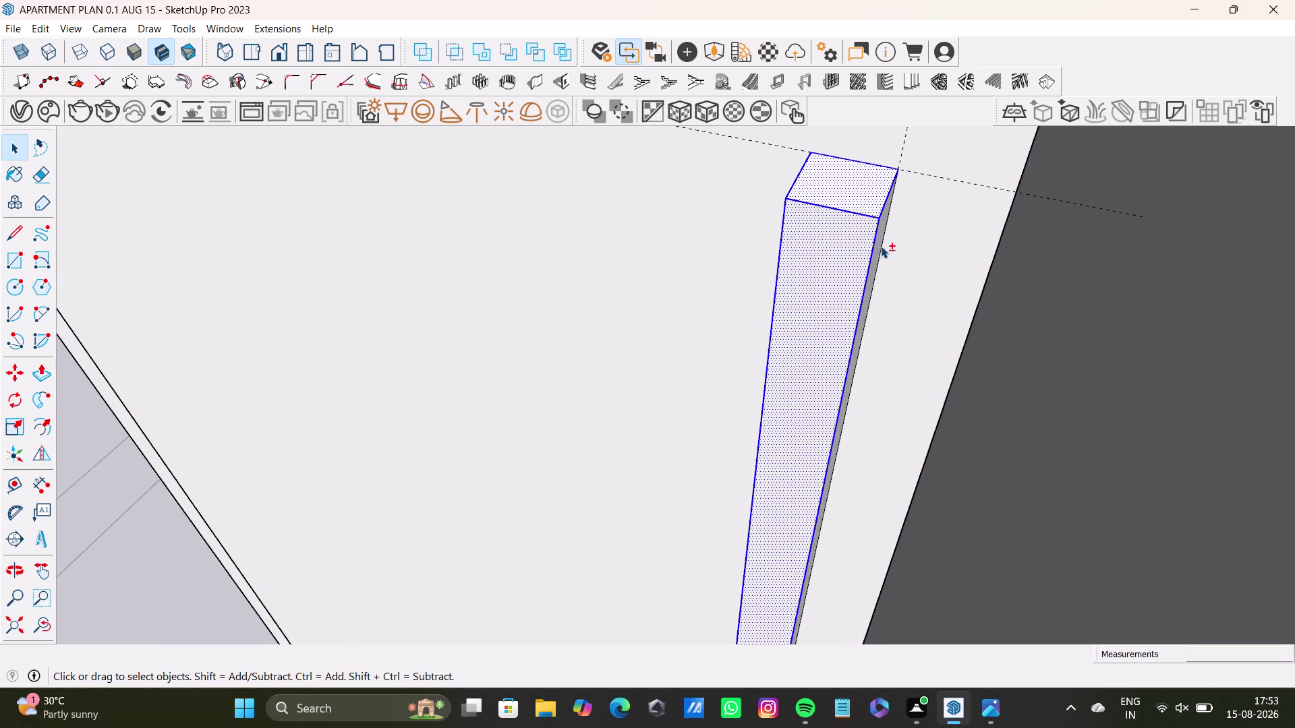
middle_drag(859, 243, 842, 241)
click(863, 240)
double_click(862, 240)
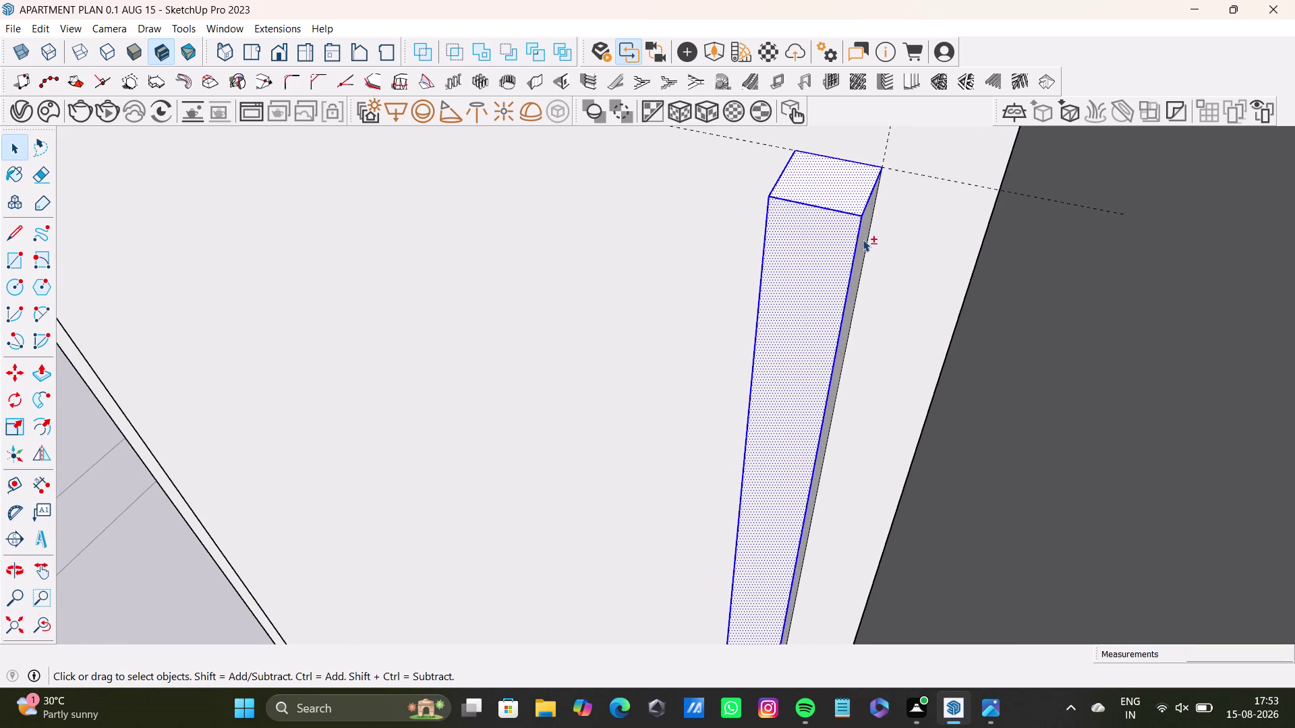
double_click(863, 239)
middle_drag(866, 254, 842, 251)
double_click(865, 242)
double_click(856, 206)
double_click(849, 243)
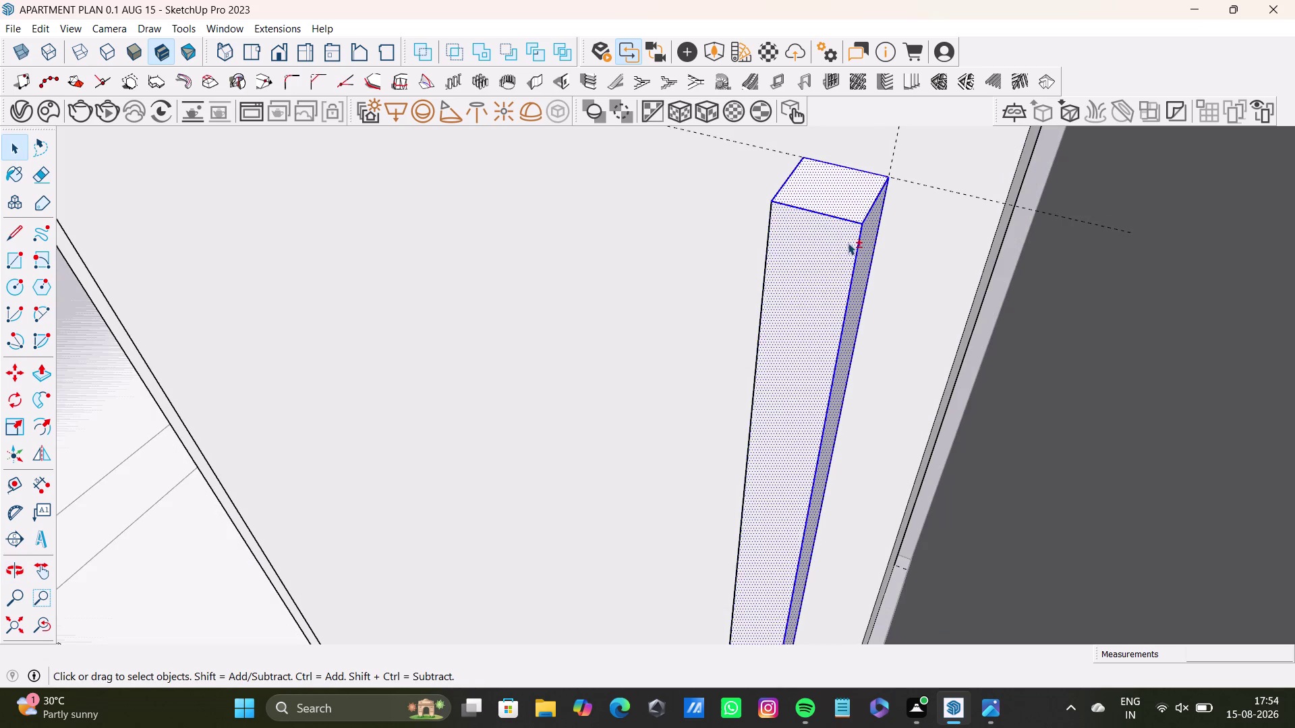
middle_drag(800, 298, 999, 269)
middle_drag(741, 265, 843, 241)
middle_drag(764, 271, 833, 263)
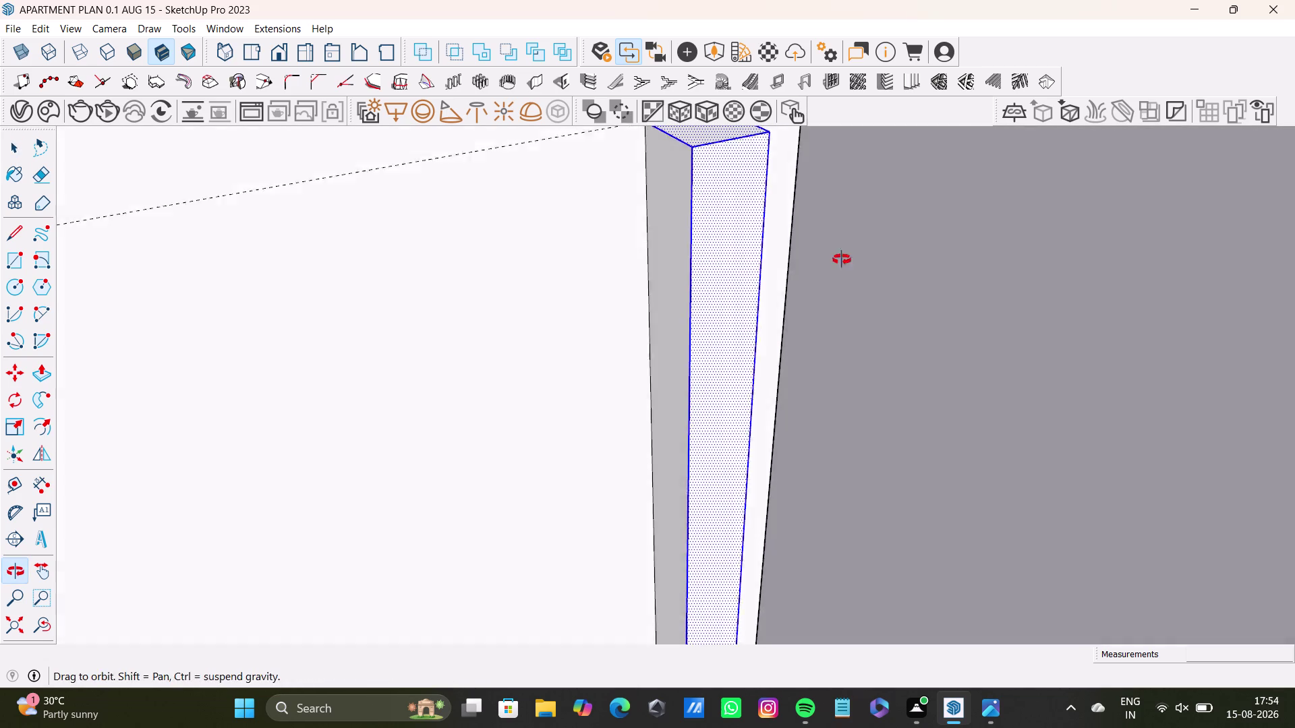
middle_drag(833, 263, 854, 251)
double_click(663, 199)
scroll(down, 3)
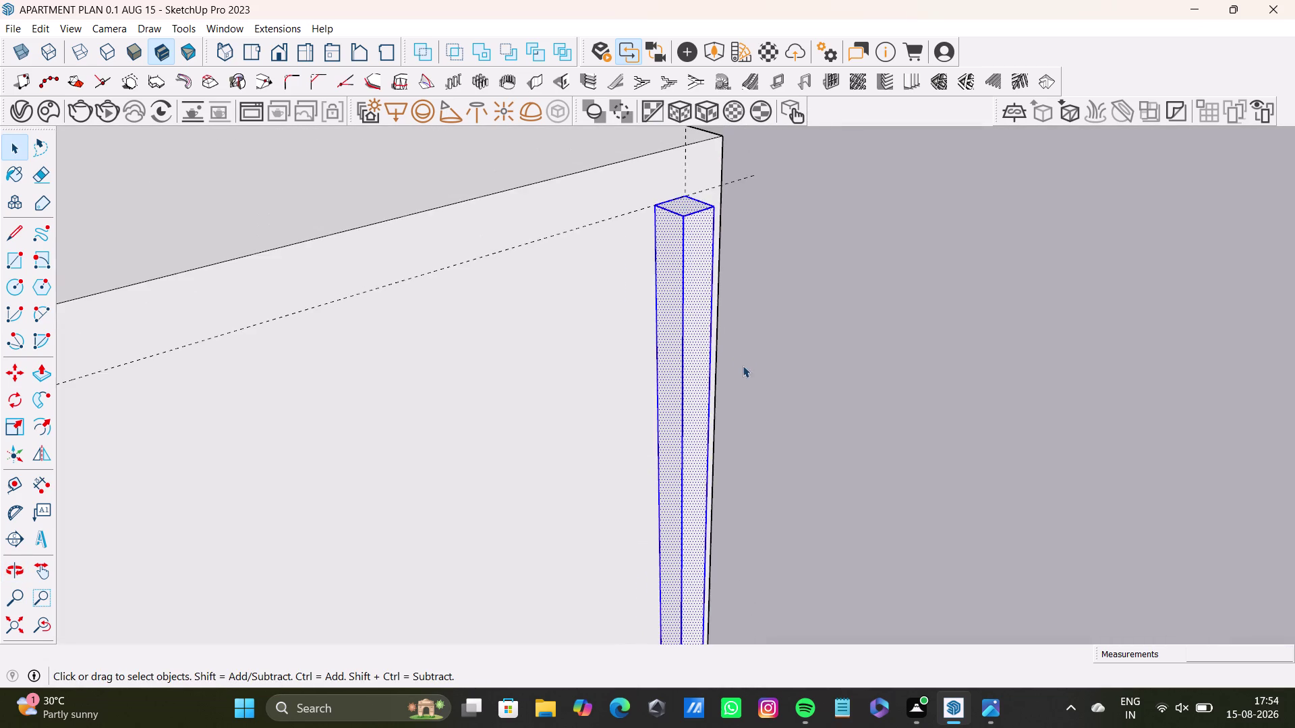
middle_drag(742, 365, 680, 39)
scroll(down, 3)
middle_drag(666, 370, 652, 131)
scroll(up, 3)
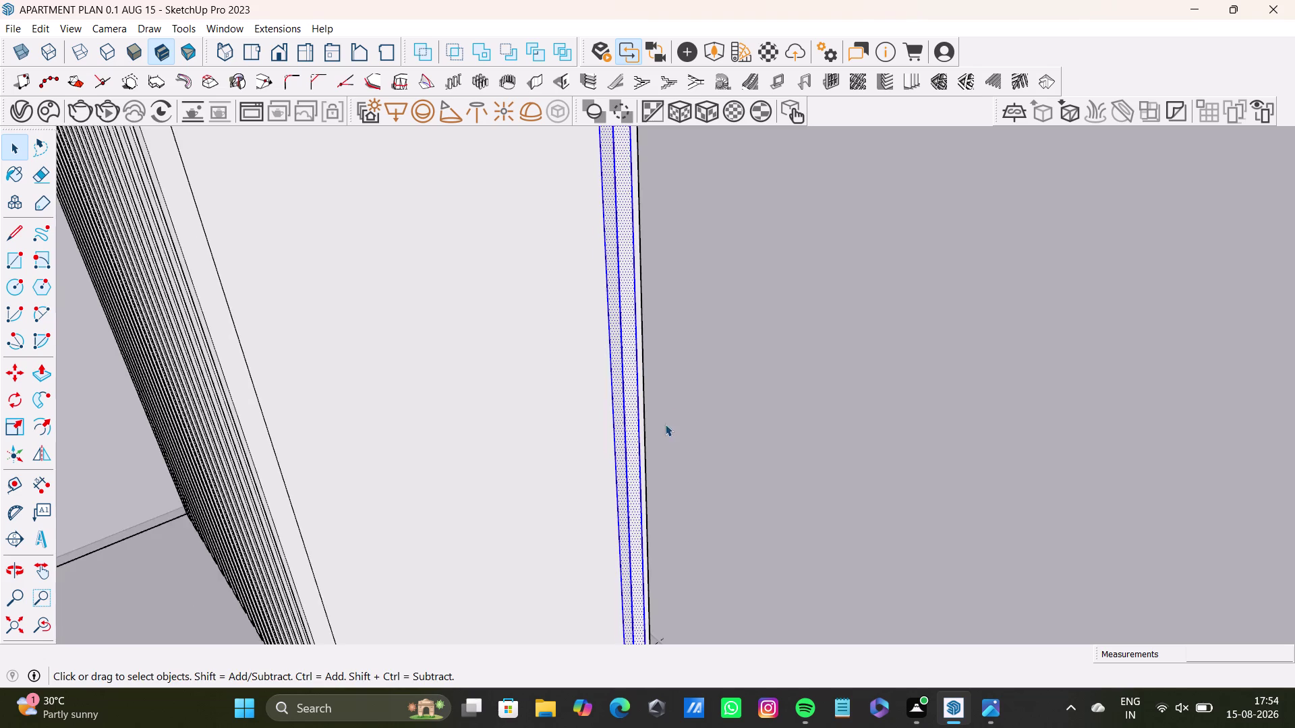
scroll(up, 3)
middle_drag(663, 423, 642, 68)
scroll(up, 3)
middle_drag(615, 404, 615, 372)
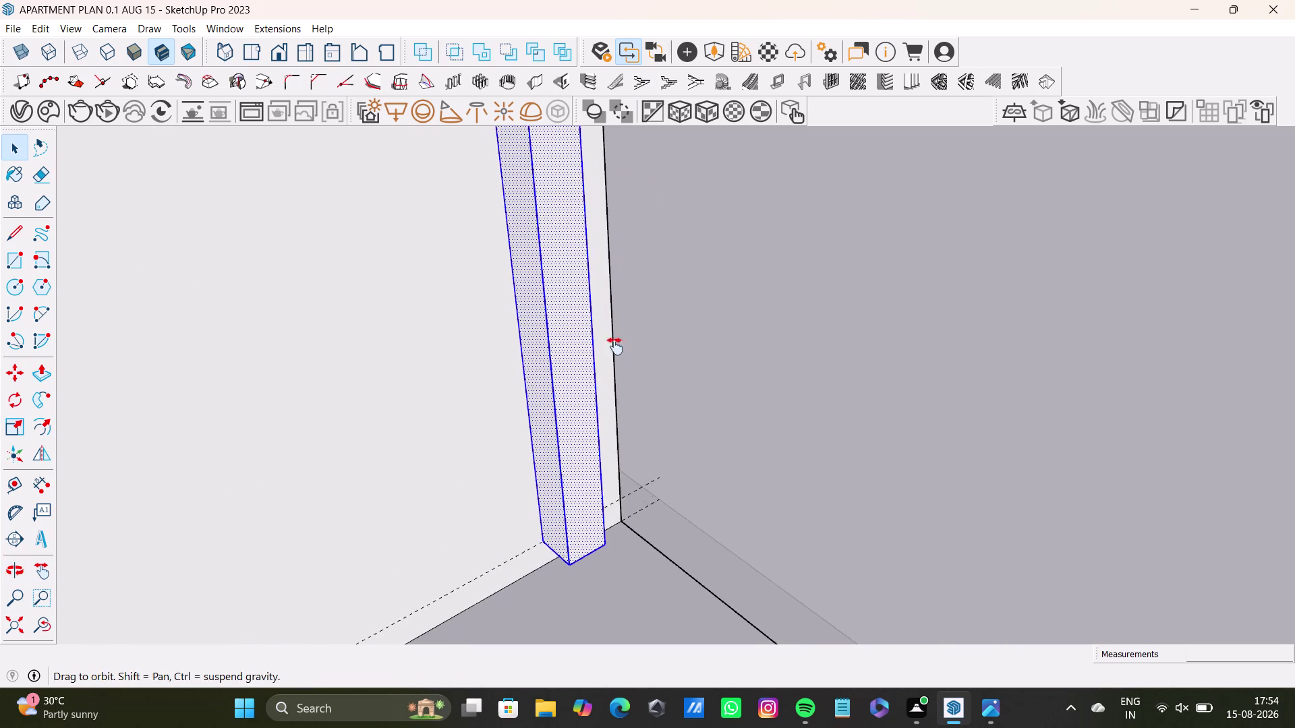
middle_drag(615, 372, 615, 176)
scroll(up, 3)
scroll(up, 3)
middle_drag(600, 266, 599, 215)
middle_drag(612, 306, 602, 240)
scroll(up, 3)
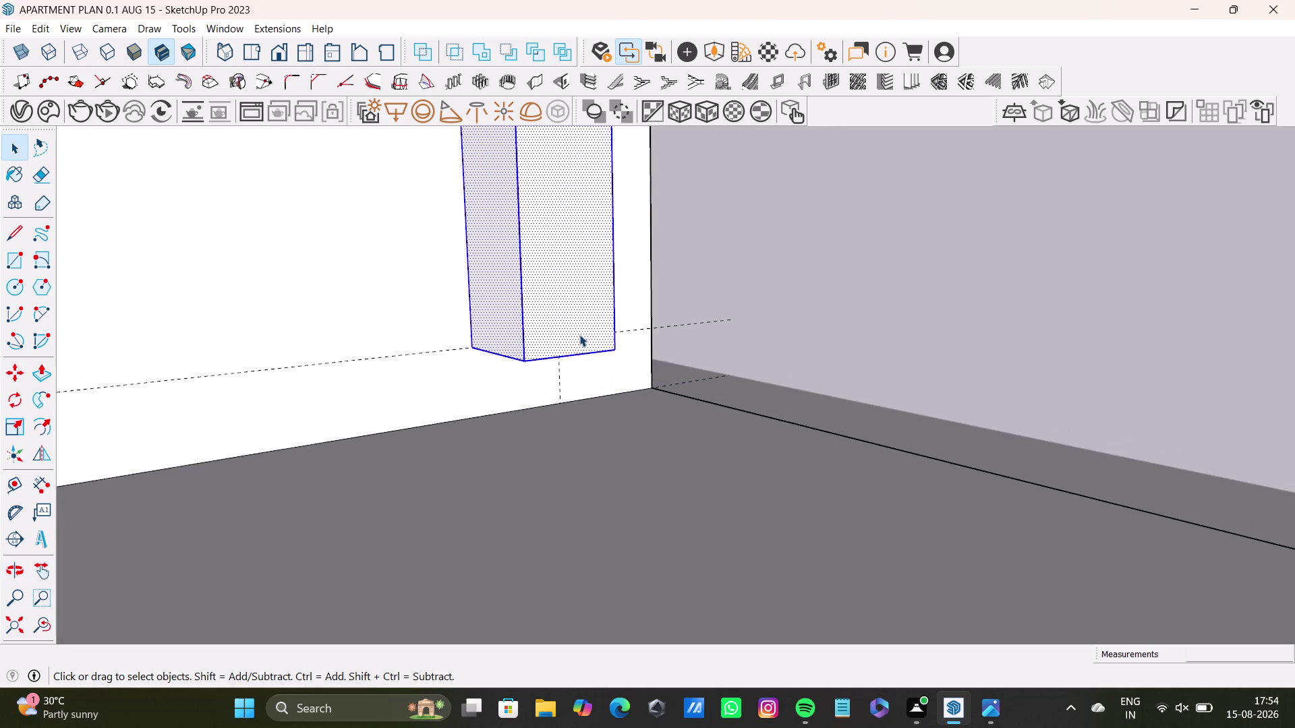
scroll(up, 3)
middle_drag(576, 347, 578, 199)
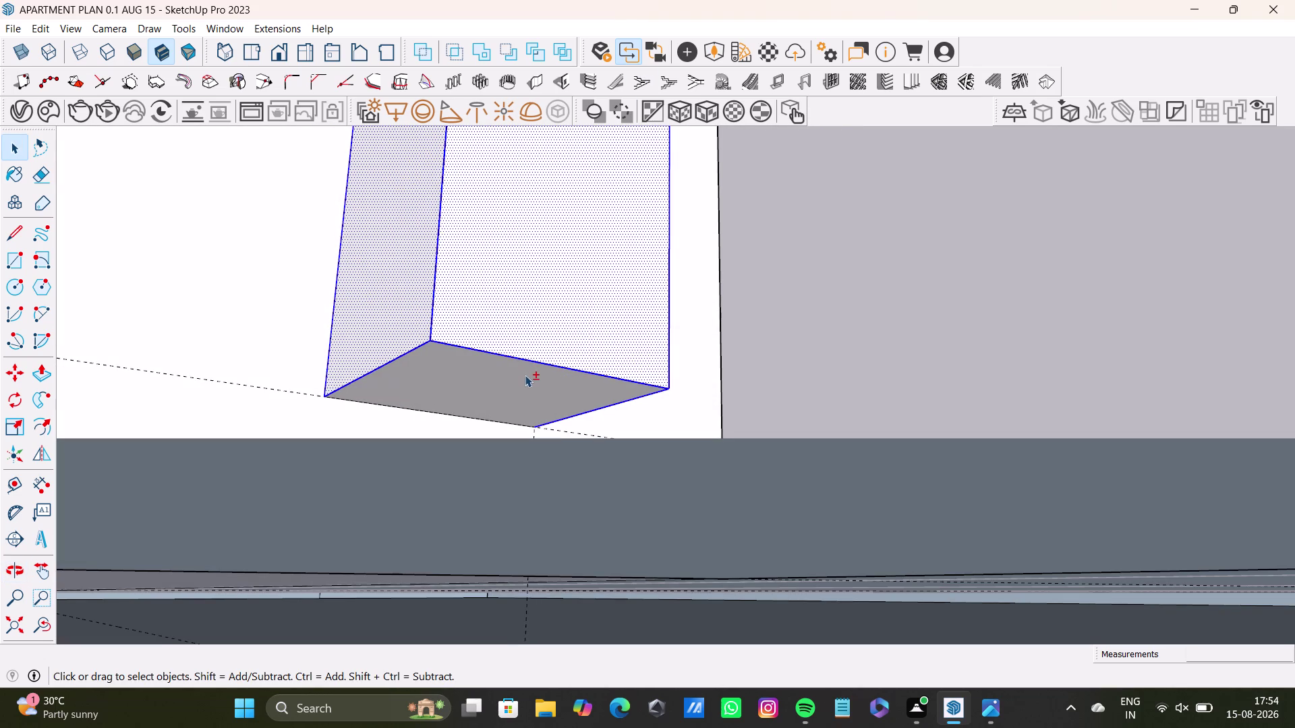
double_click(524, 377)
middle_drag(592, 359, 527, 565)
middle_drag(633, 414, 561, 432)
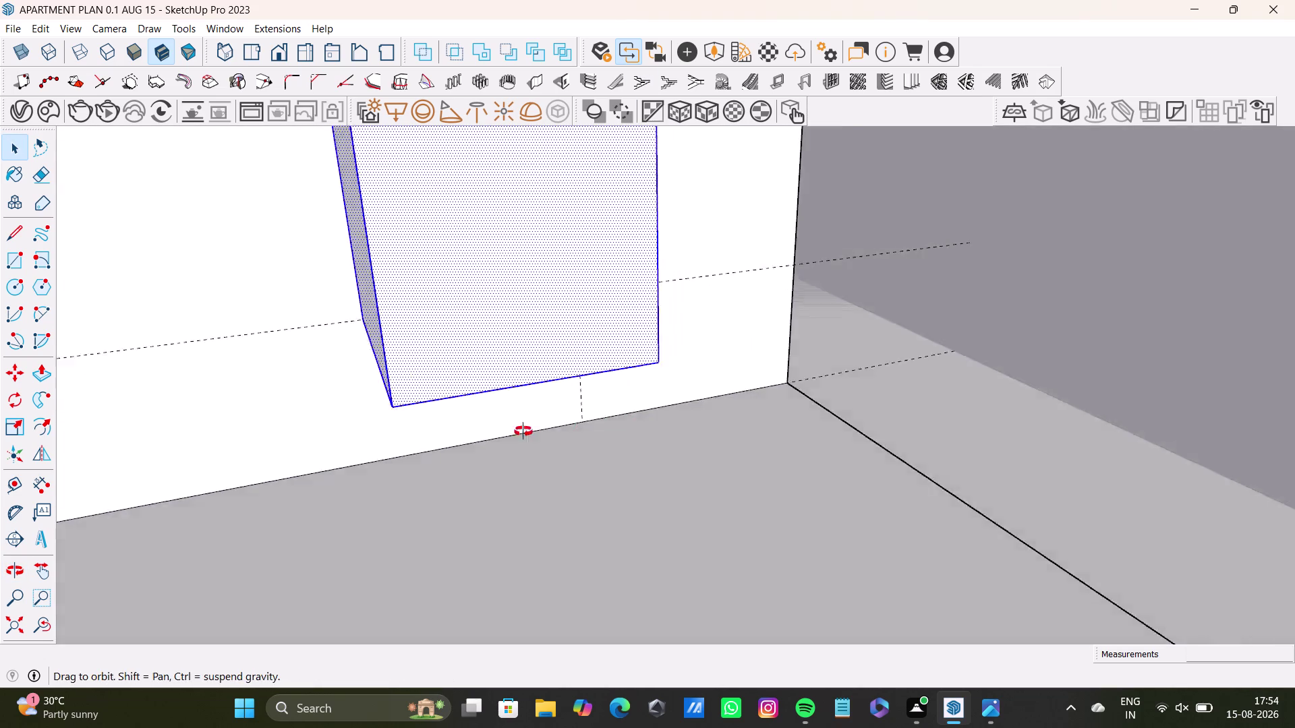
middle_drag(560, 431, 458, 436)
scroll(down, 3)
middle_drag(472, 325, 677, 299)
key(m)
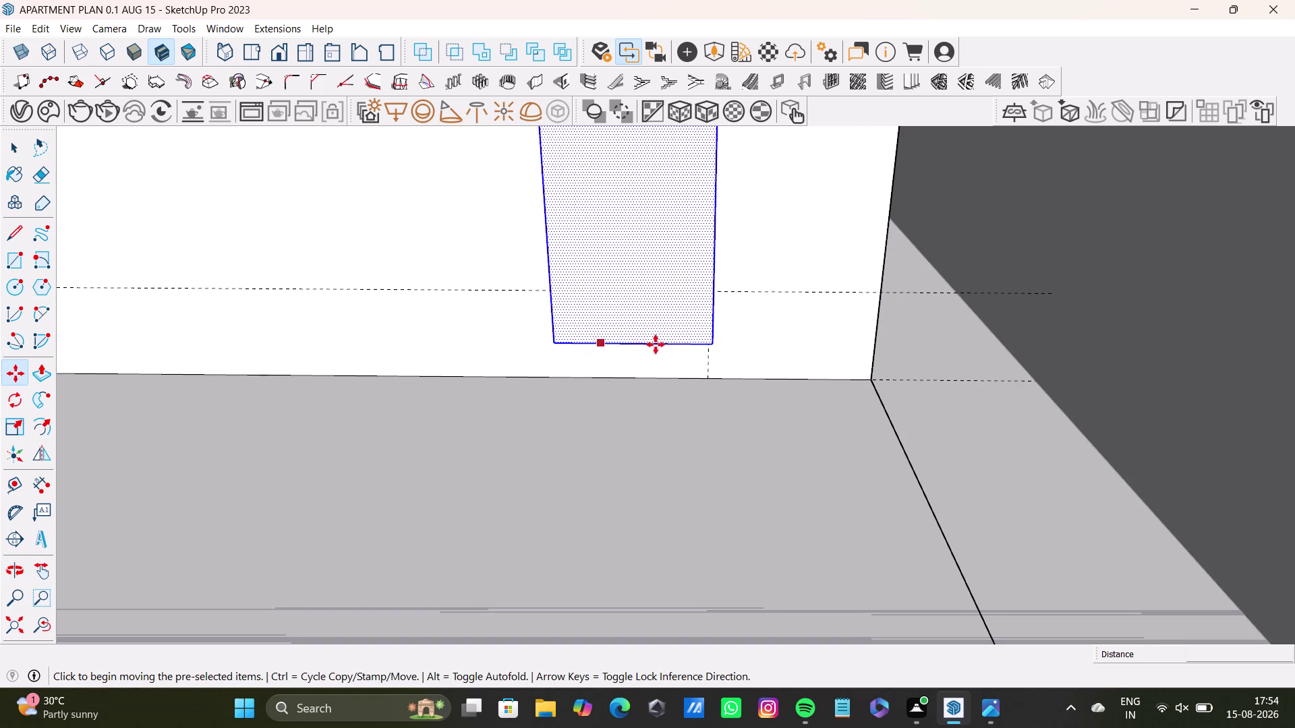
Copy the slat from its base corner to the far end of the cabinet front.
click(712, 346)
scroll(down, 3)
middle_drag(194, 351, 730, 323)
scroll(down, 3)
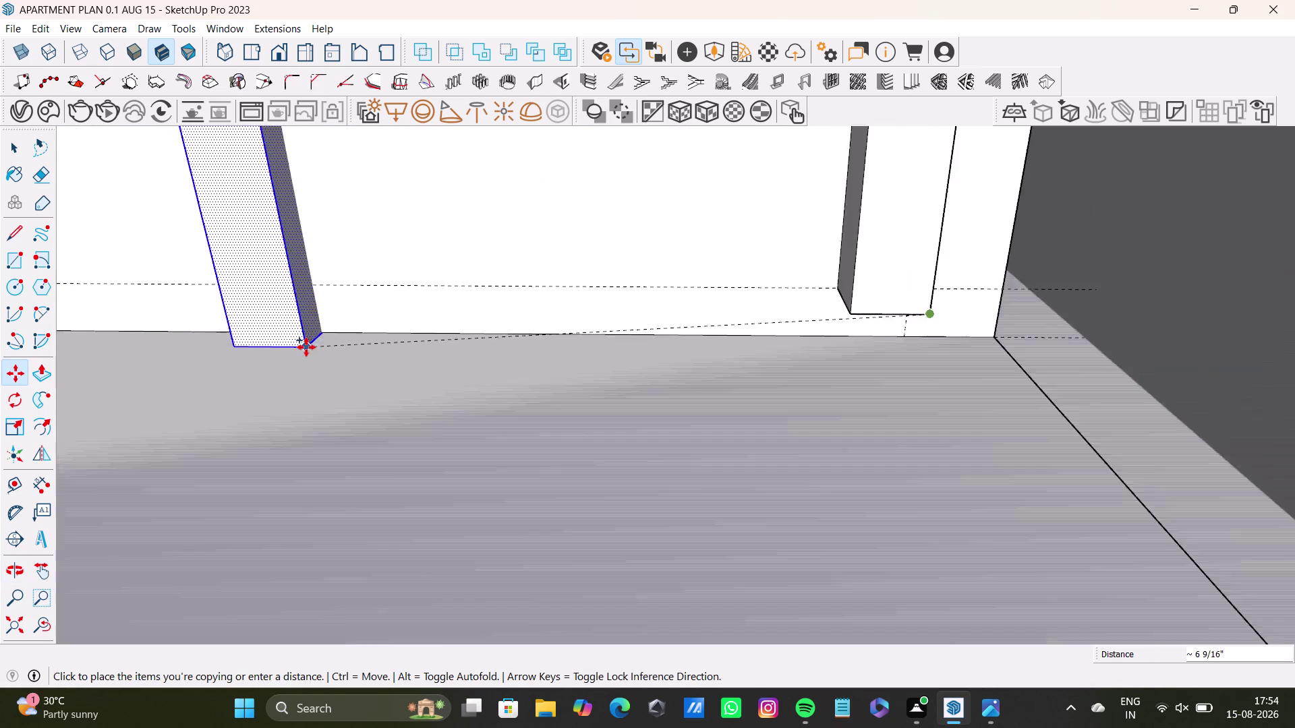
scroll(down, 3)
middle_drag(258, 321, 675, 297)
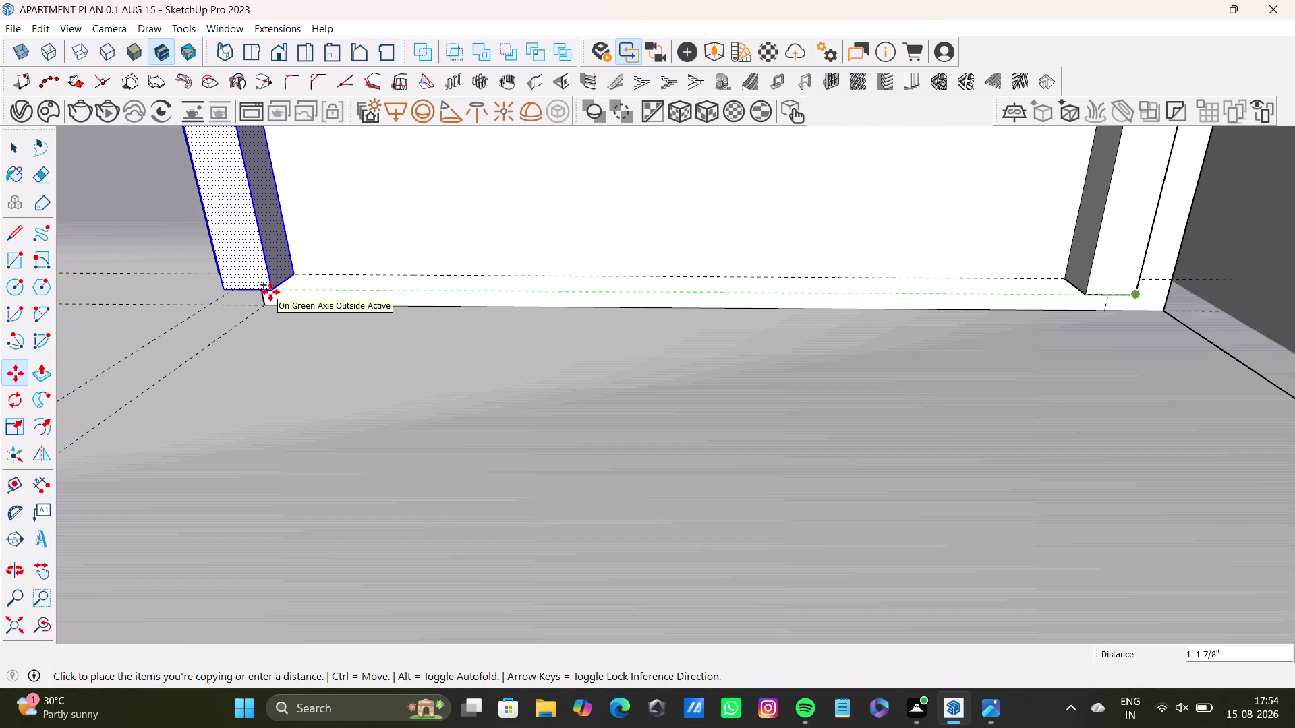
click(271, 292)
Divide the copy into 15 evenly spaced slats with /15, then zoom out to the apartment.
scroll(left, 3)
key(slash)
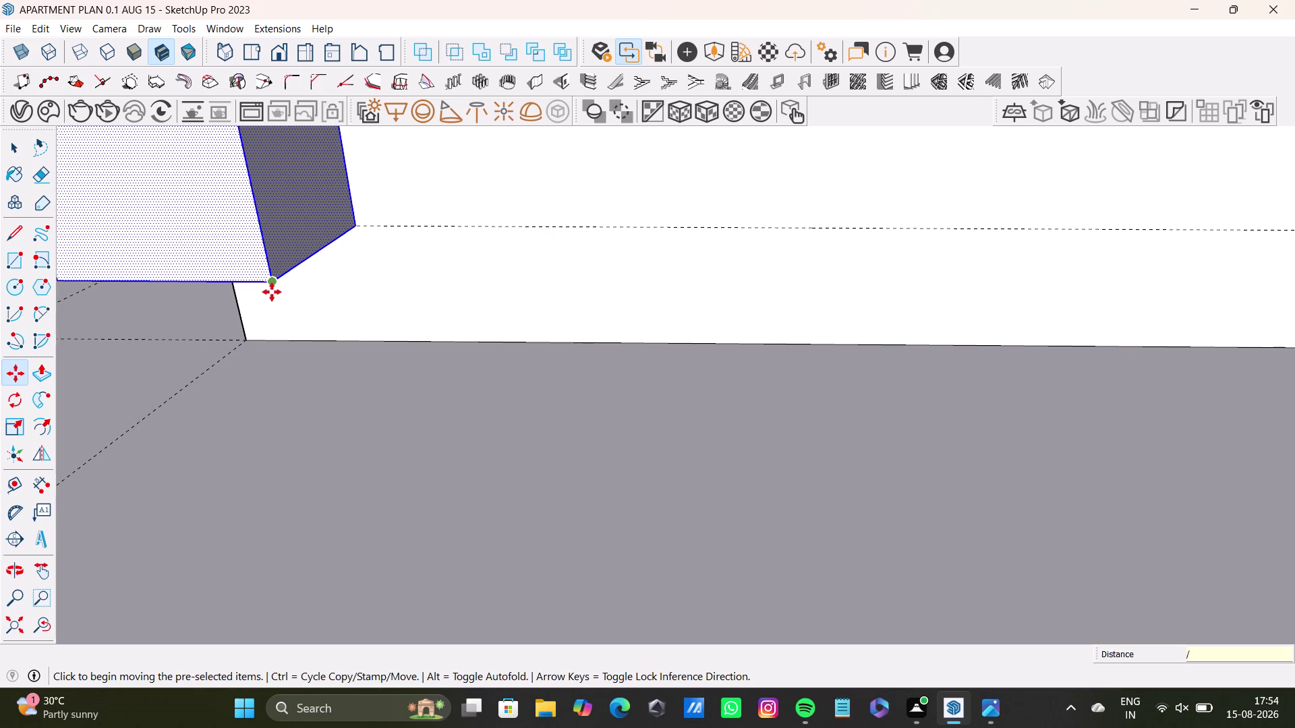
key(1)
key(5)
key(Return)
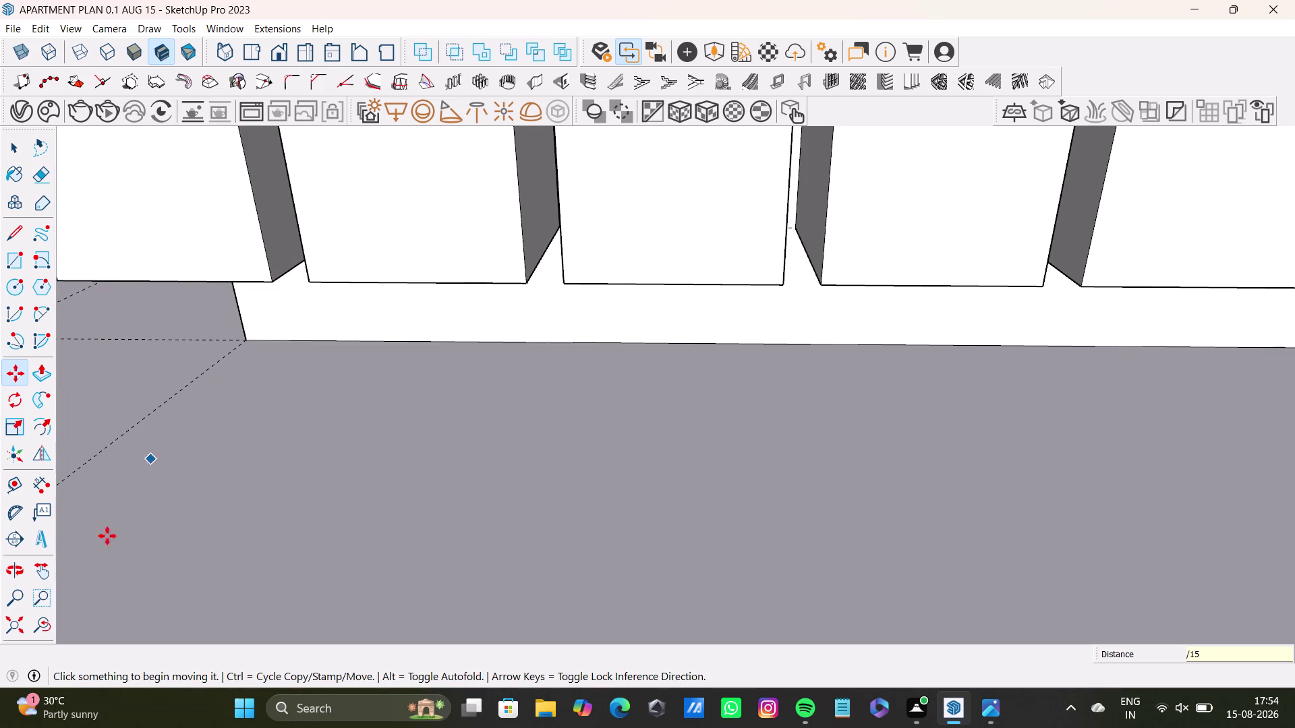
scroll(down, 3)
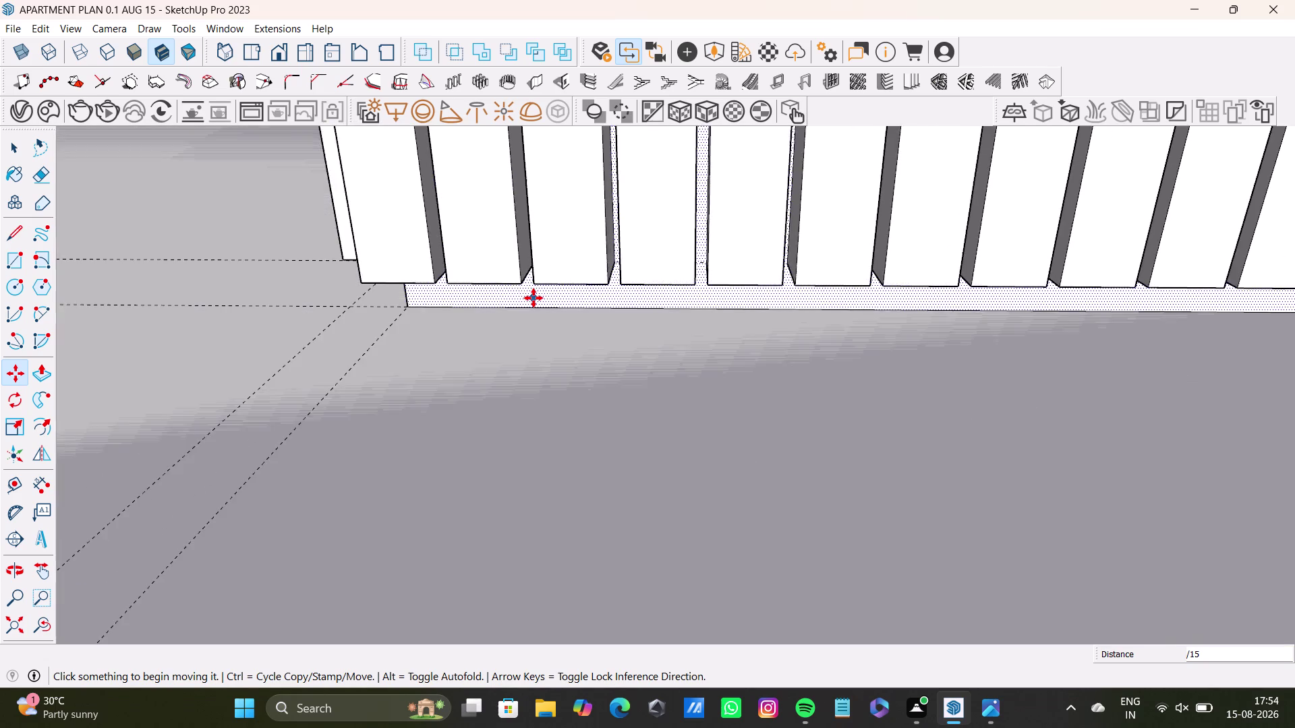
scroll(down, 3)
scroll(down, 3)
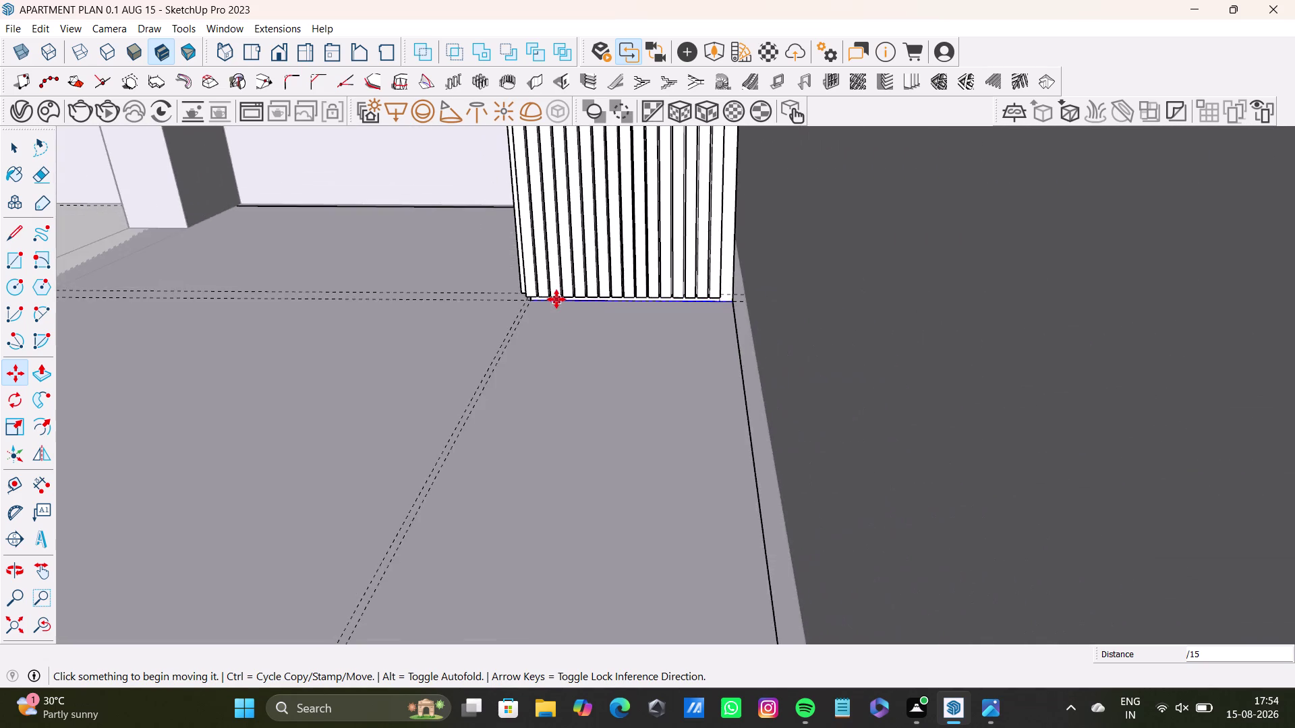
scroll(down, 3)
middle_drag(556, 299, 651, 327)
drag(10, 628, 16, 625)
scroll(up, 3)
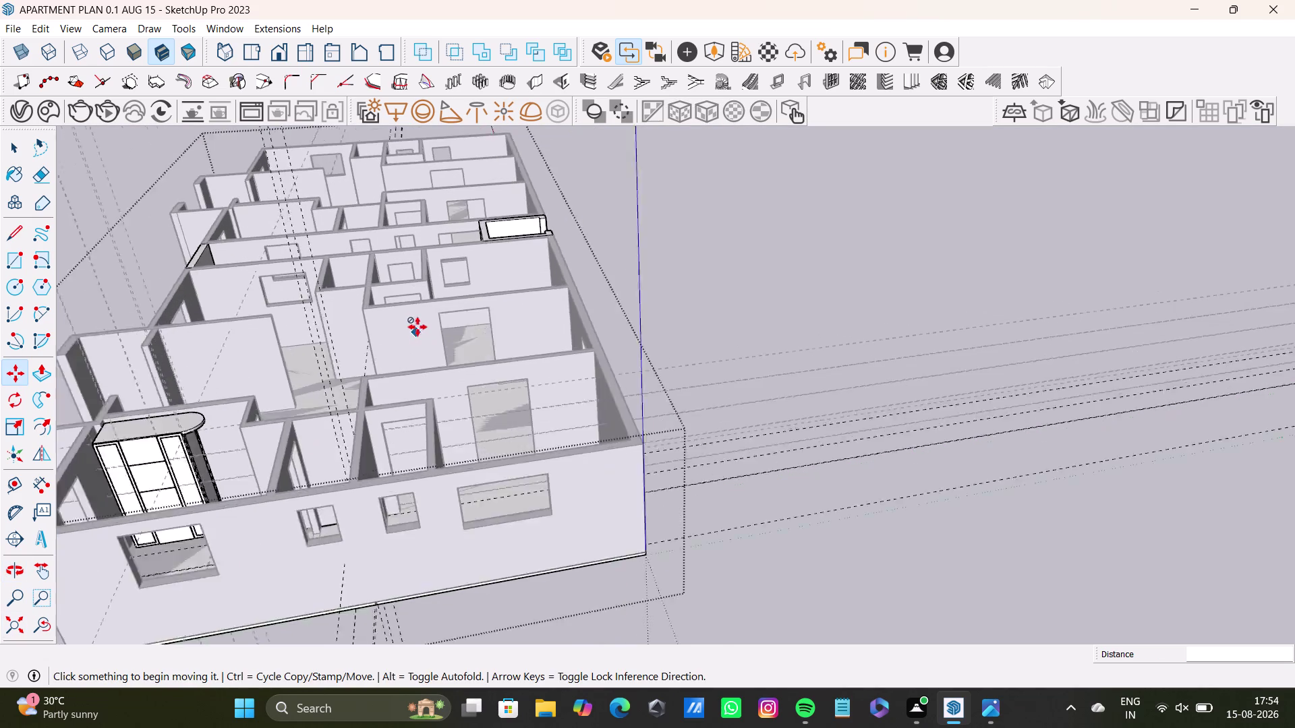
scroll(up, 3)
middle_drag(482, 272, 544, 412)
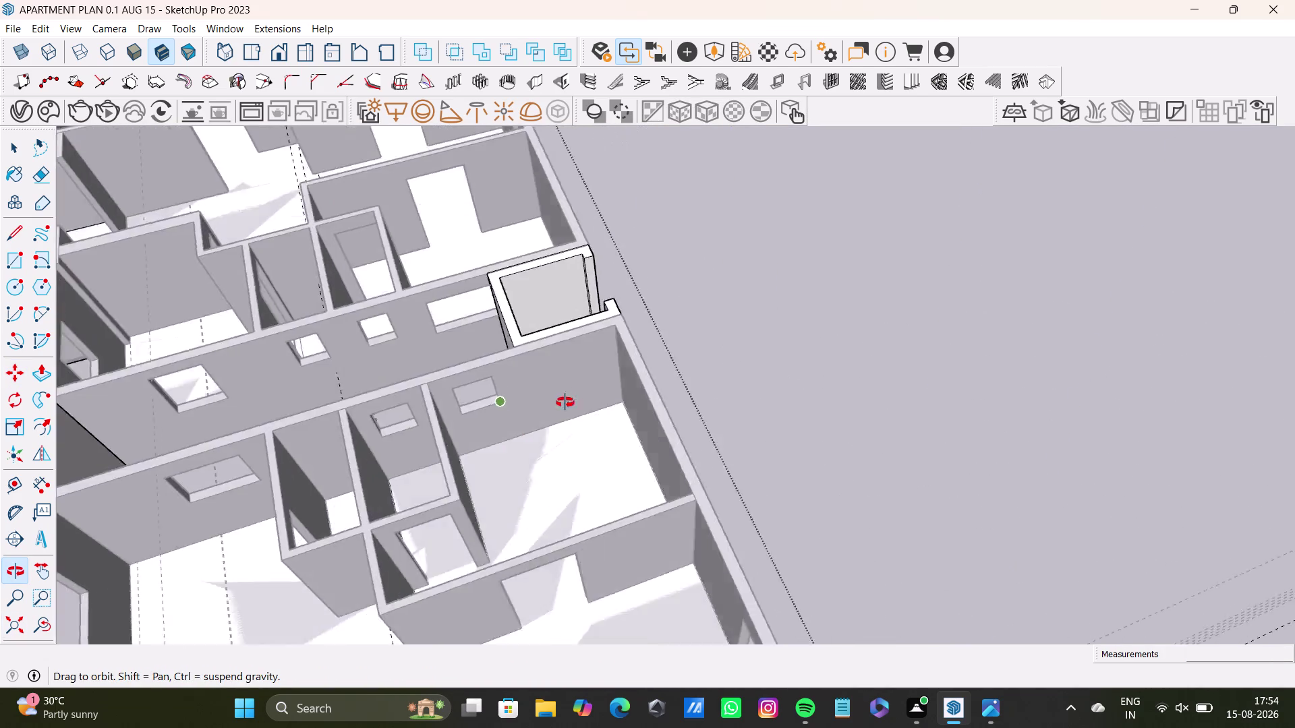
middle_drag(544, 412, 752, 337)
scroll(down, 3)
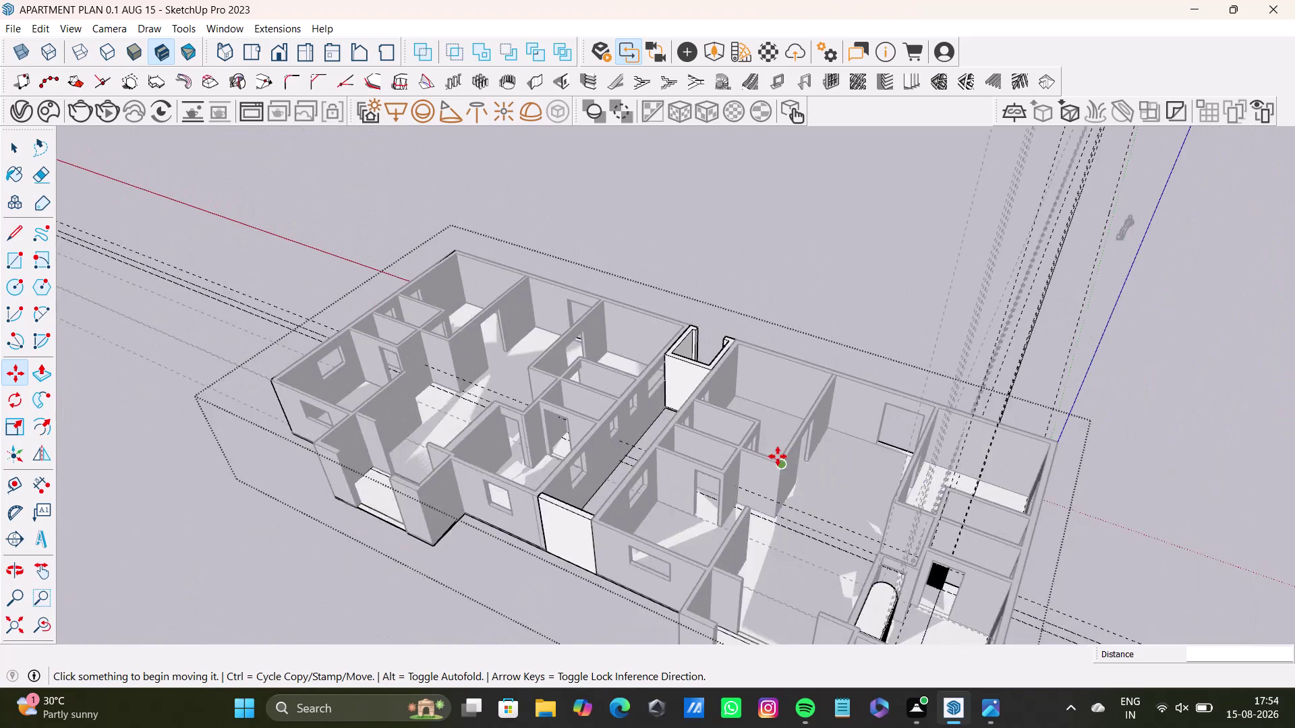
scroll(down, 3)
middle_drag(883, 529, 598, 445)
scroll(up, 3)
middle_drag(625, 466, 641, 600)
scroll(up, 3)
middle_drag(661, 566, 724, 369)
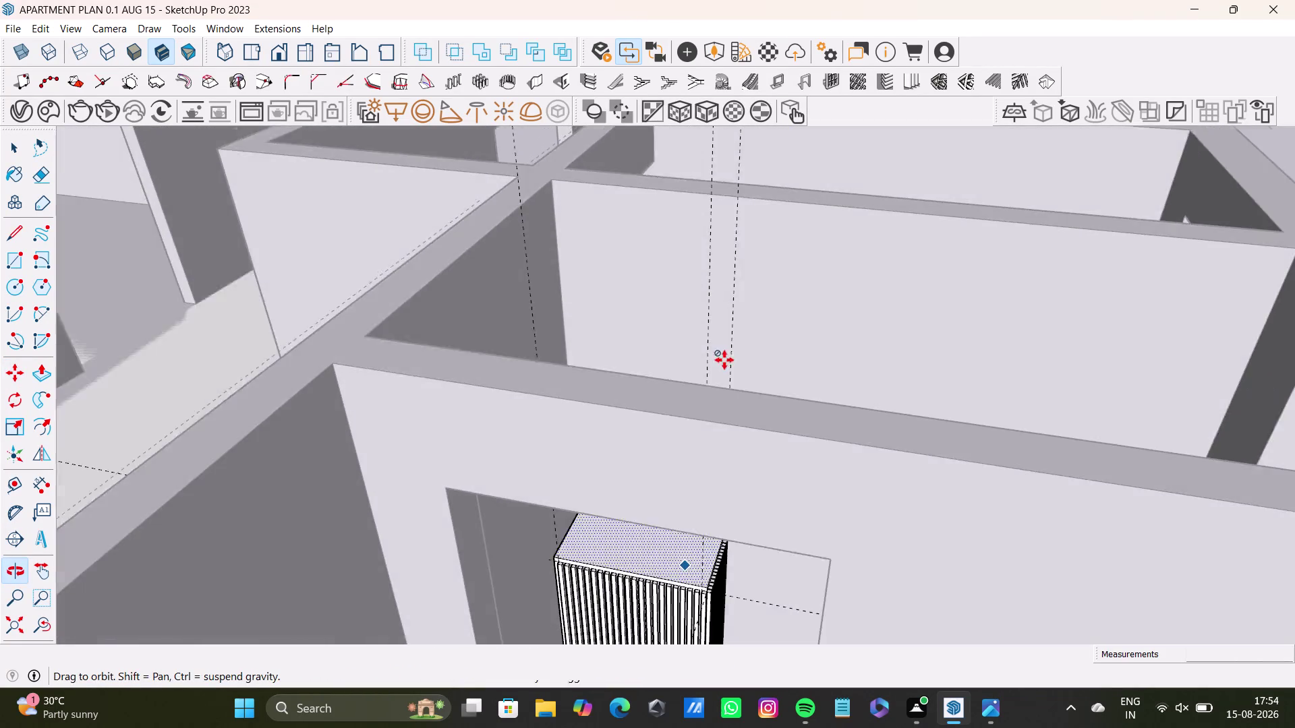
middle_drag(675, 567, 653, 359)
scroll(up, 3)
middle_drag(673, 426, 633, 491)
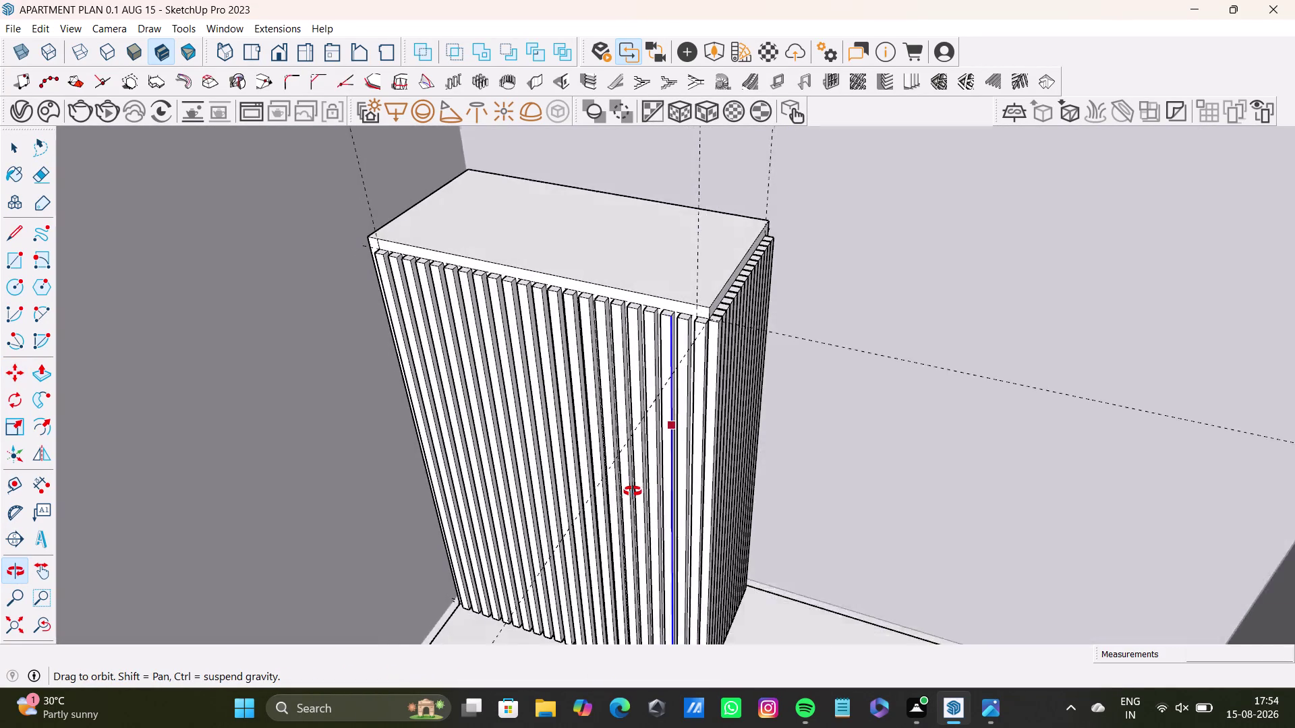
middle_drag(632, 491, 700, 502)
key(space)
scroll(down, 3)
middle_drag(522, 369, 577, 362)
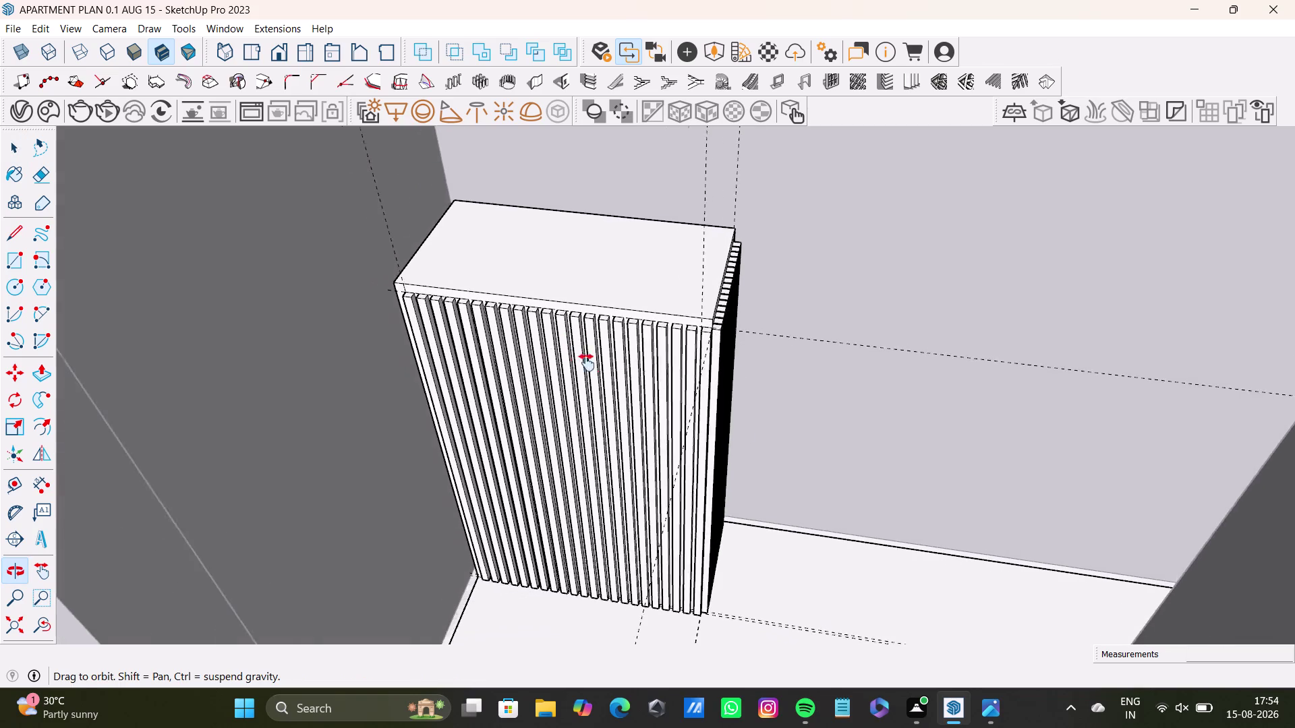
middle_drag(577, 363, 603, 380)
key(space)
double_click(484, 332)
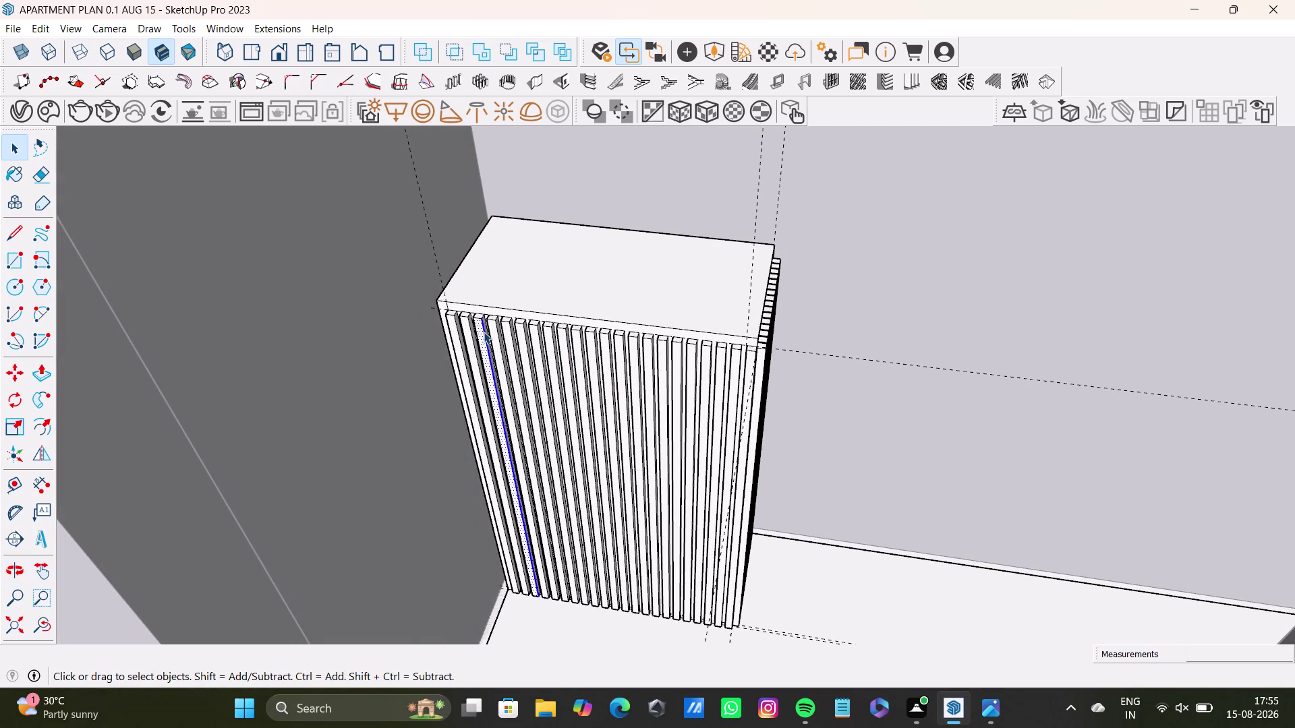
triple_click(501, 238)
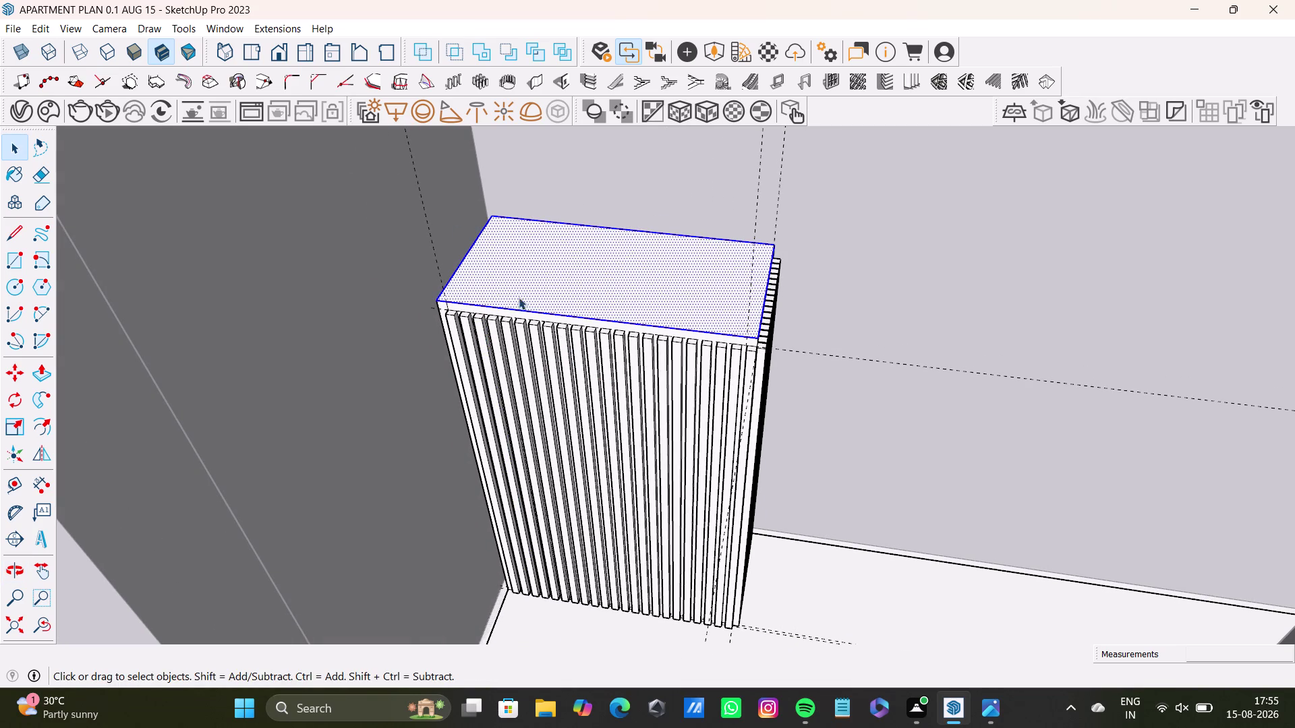
triple_click(543, 298)
triple_click(561, 321)
triple_click(566, 339)
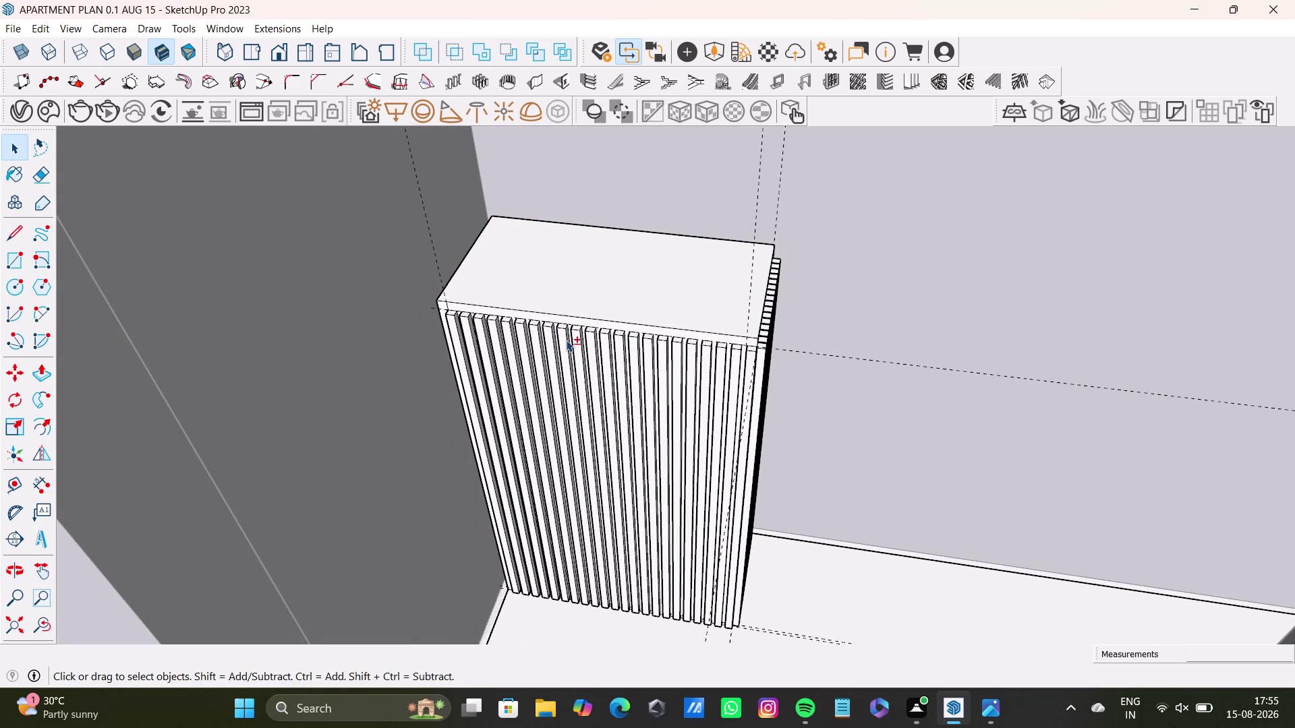
click(566, 340)
scroll(down, 3)
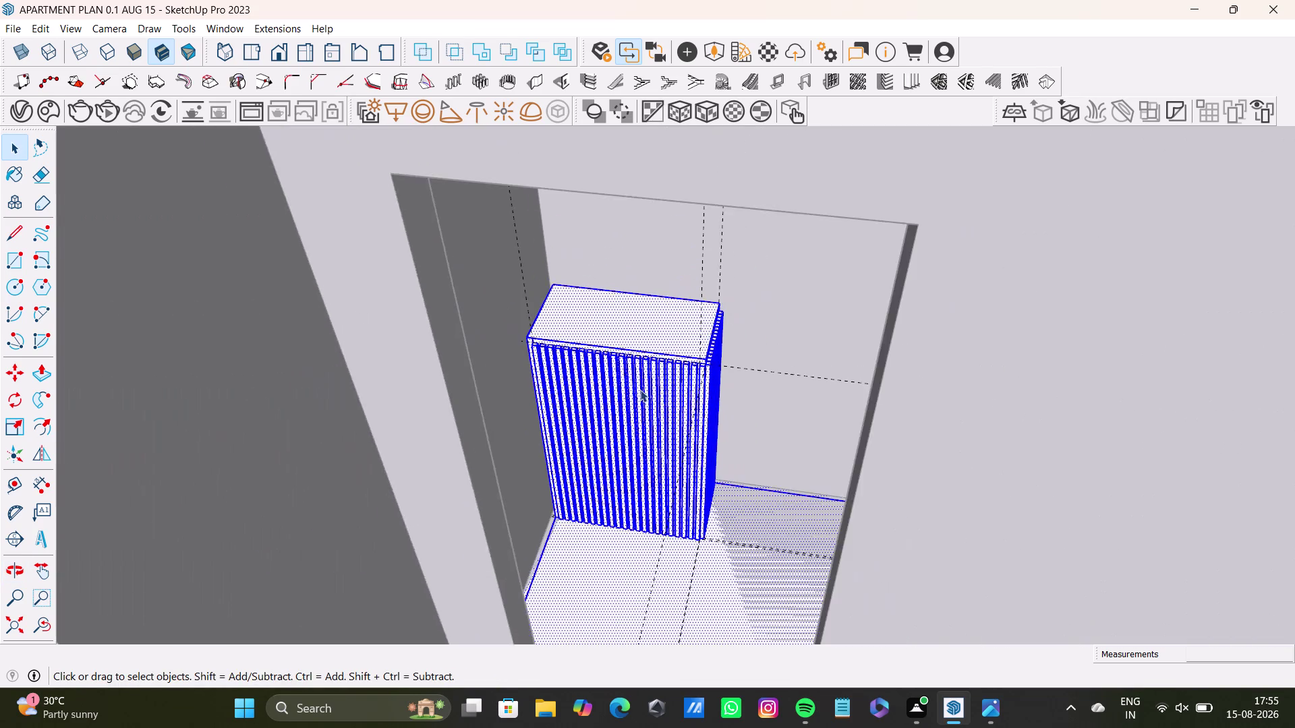
scroll(down, 3)
triple_click(639, 344)
click(639, 344)
triple_click(640, 348)
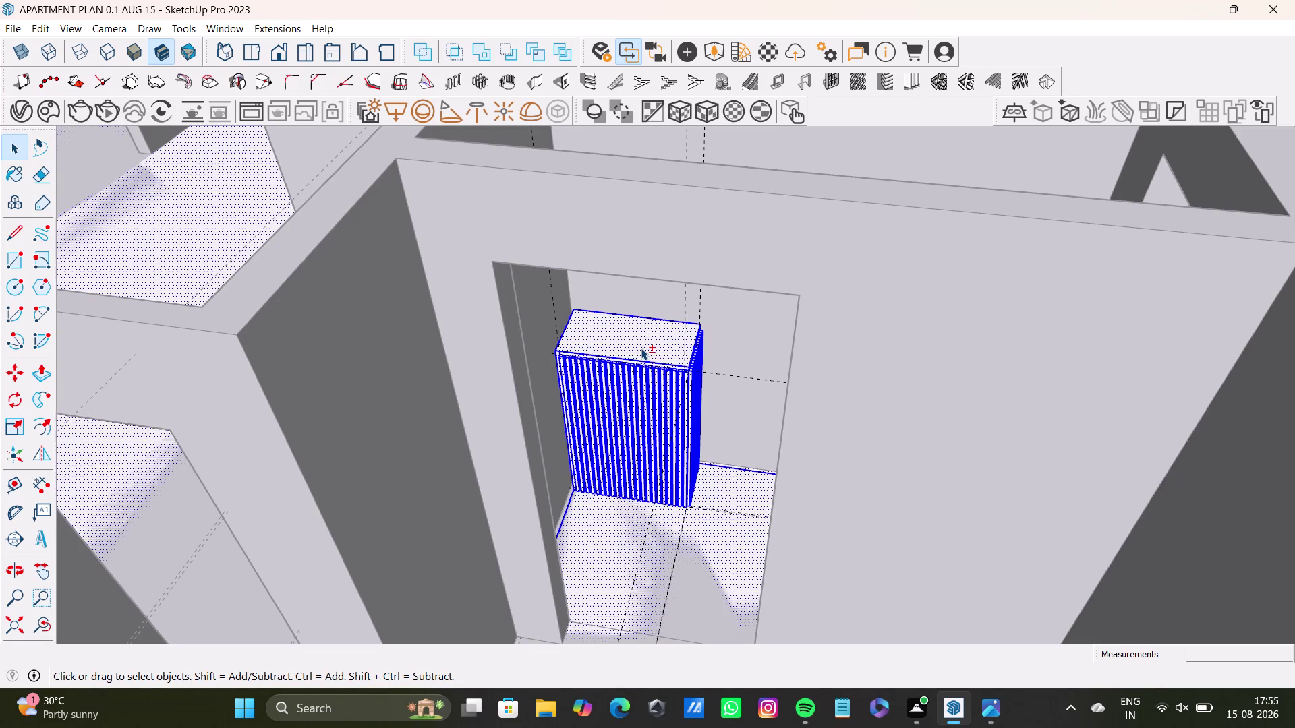
triple_click(641, 348)
triple_click(641, 348)
triple_click(647, 358)
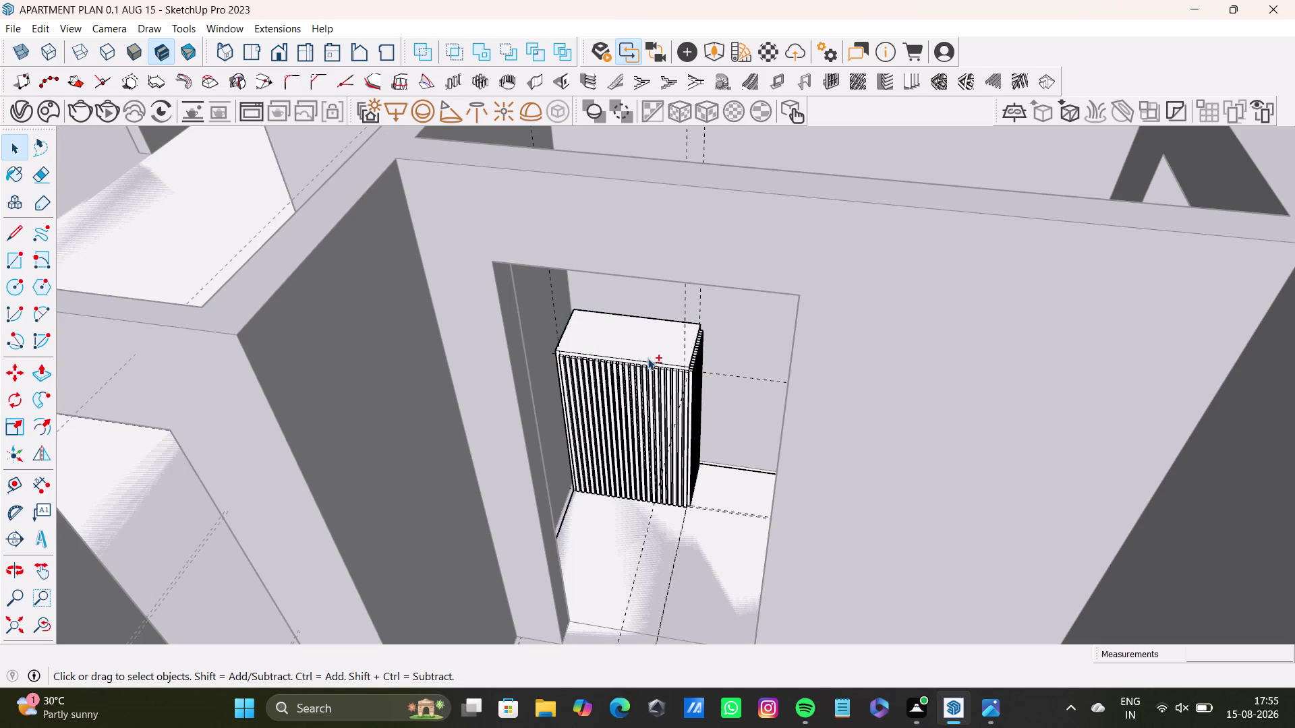
click(650, 360)
click(724, 493)
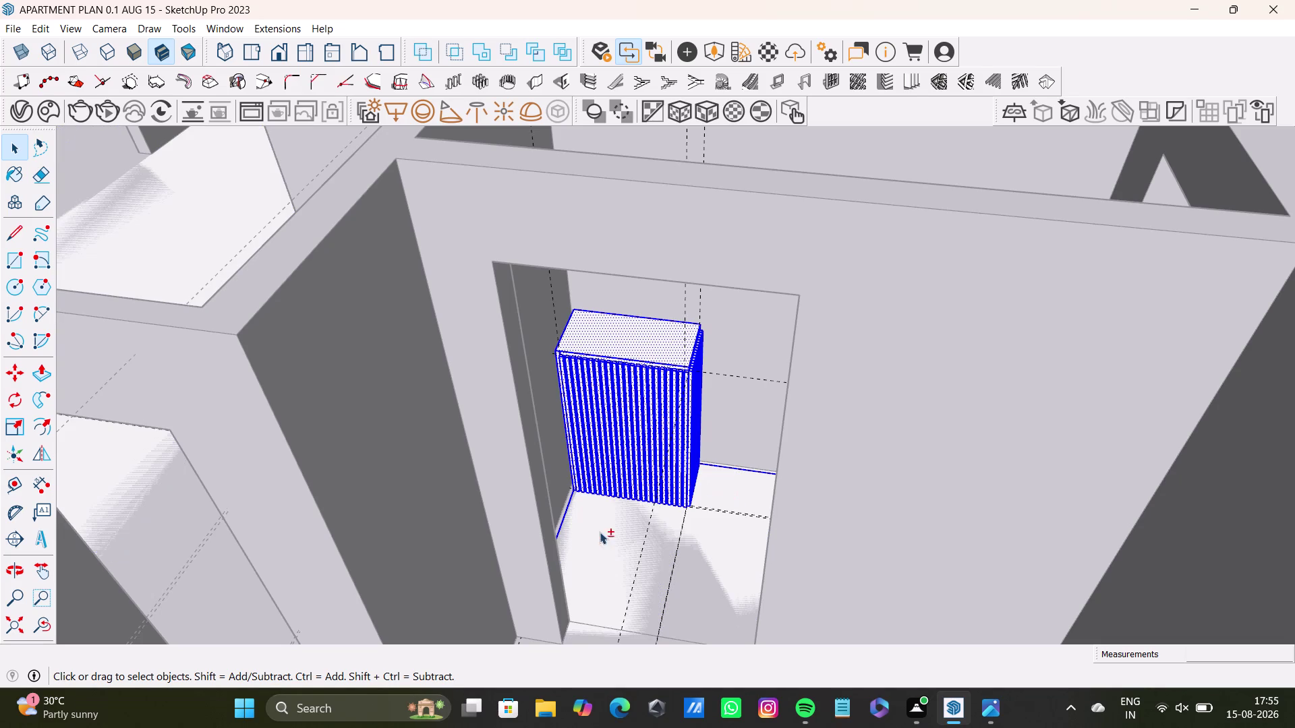
double_click(562, 529)
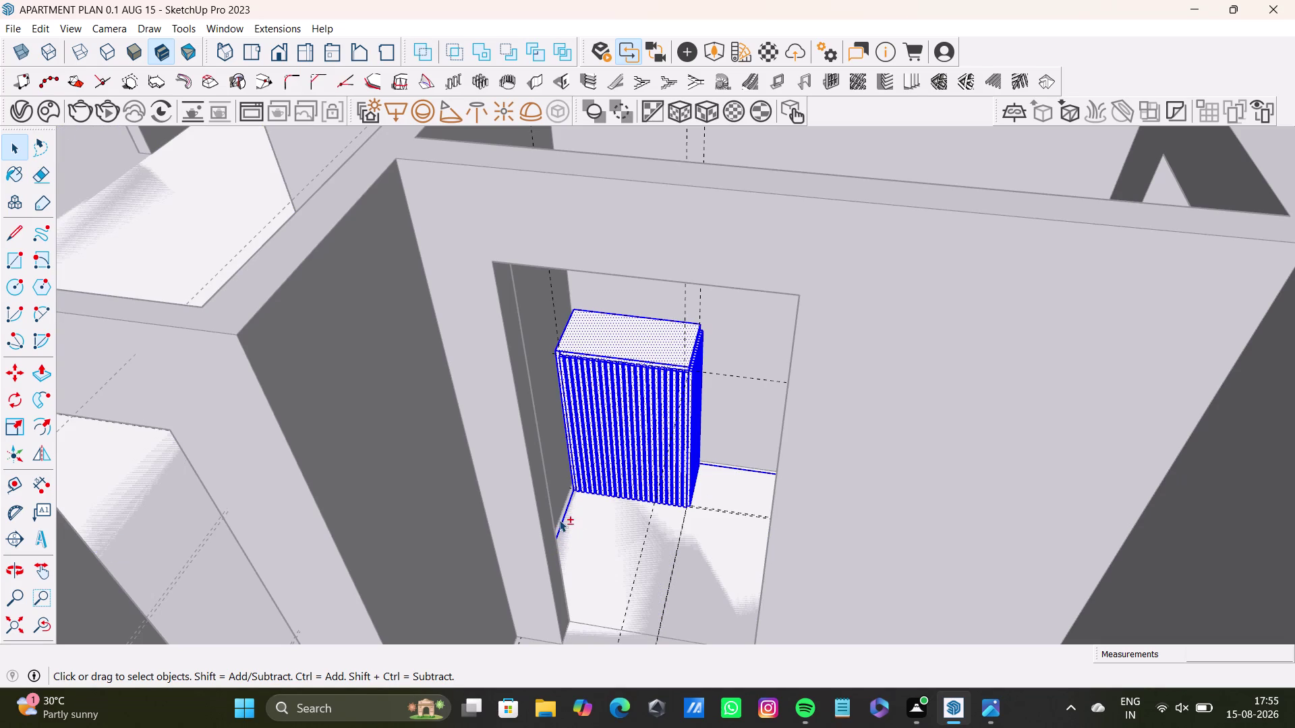
click(560, 521)
click(739, 468)
scroll(down, 3)
middle_drag(590, 543, 614, 376)
scroll(down, 3)
click(492, 410)
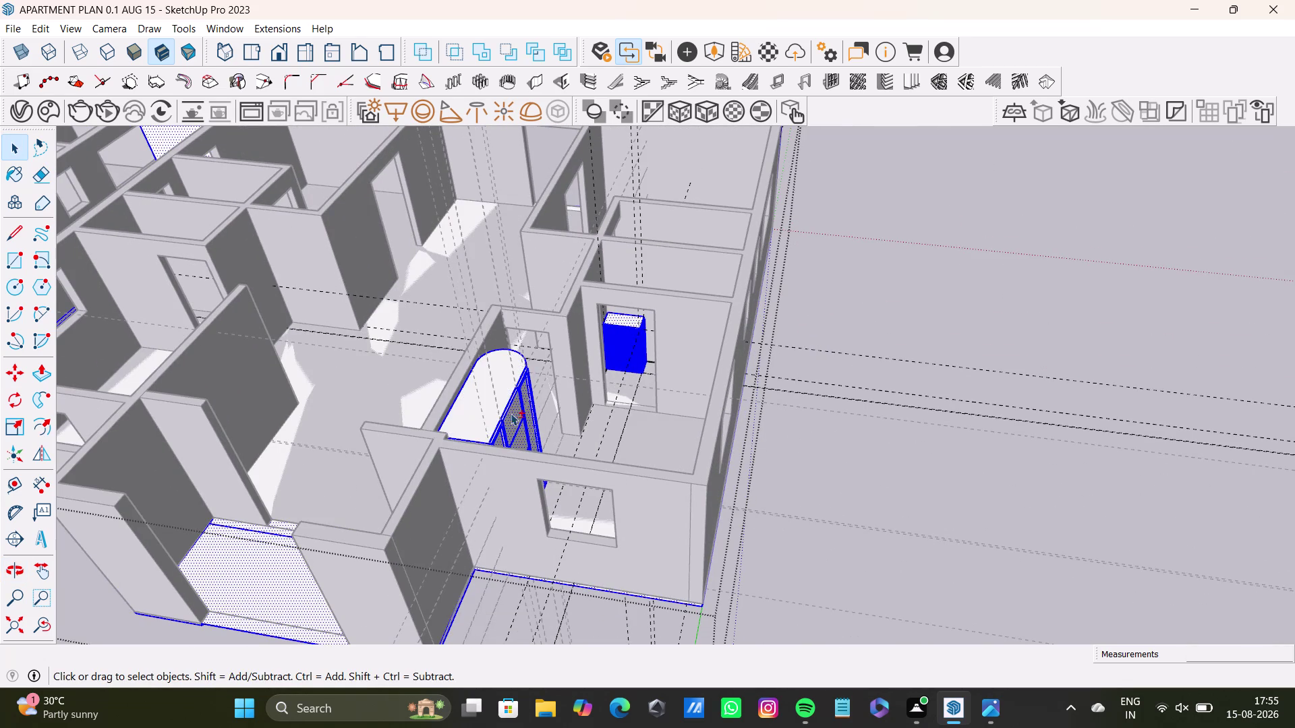
click(508, 419)
click(521, 428)
scroll(up, 3)
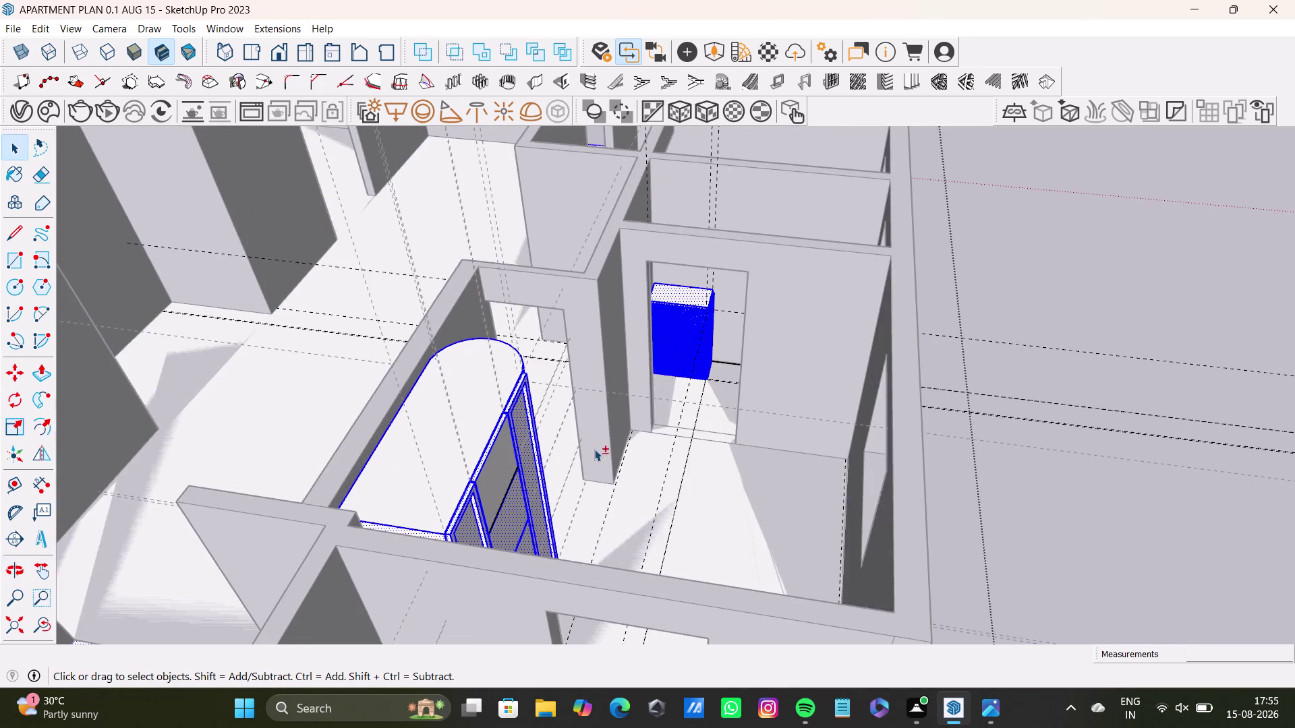
middle_drag(598, 454, 570, 407)
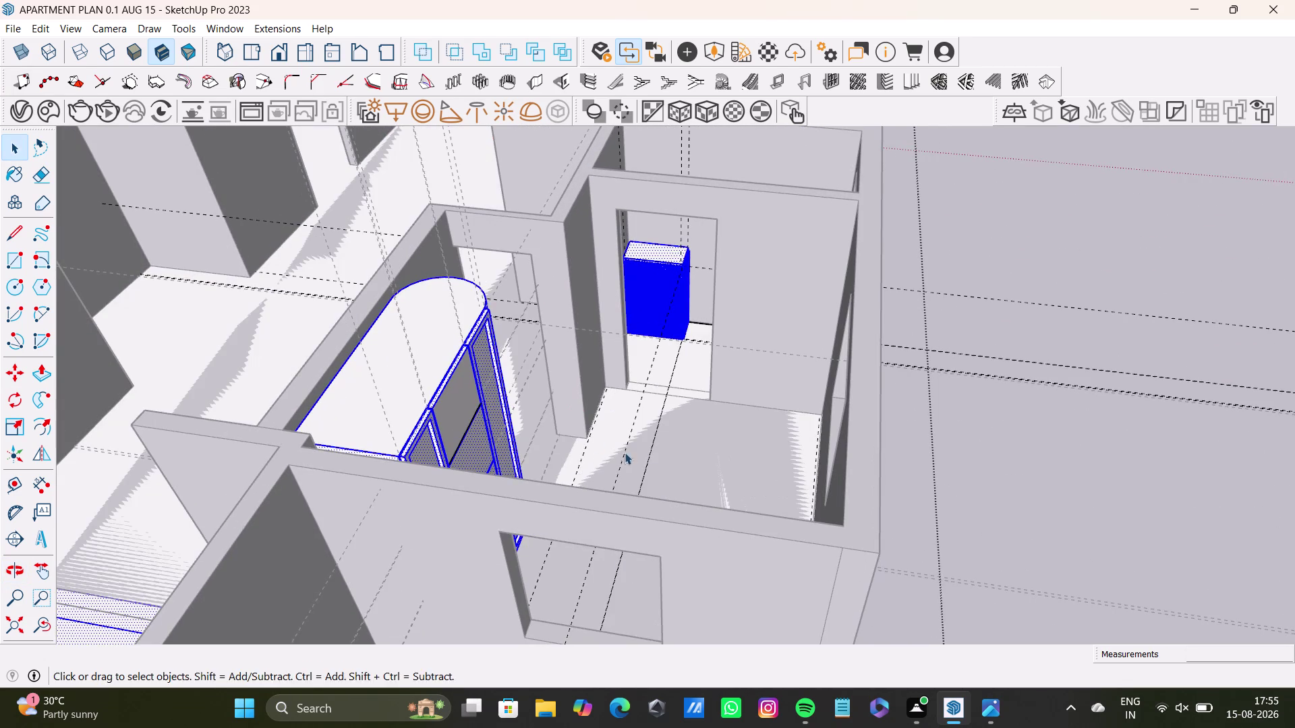
middle_drag(622, 462, 640, 491)
scroll(up, 3)
double_click(373, 298)
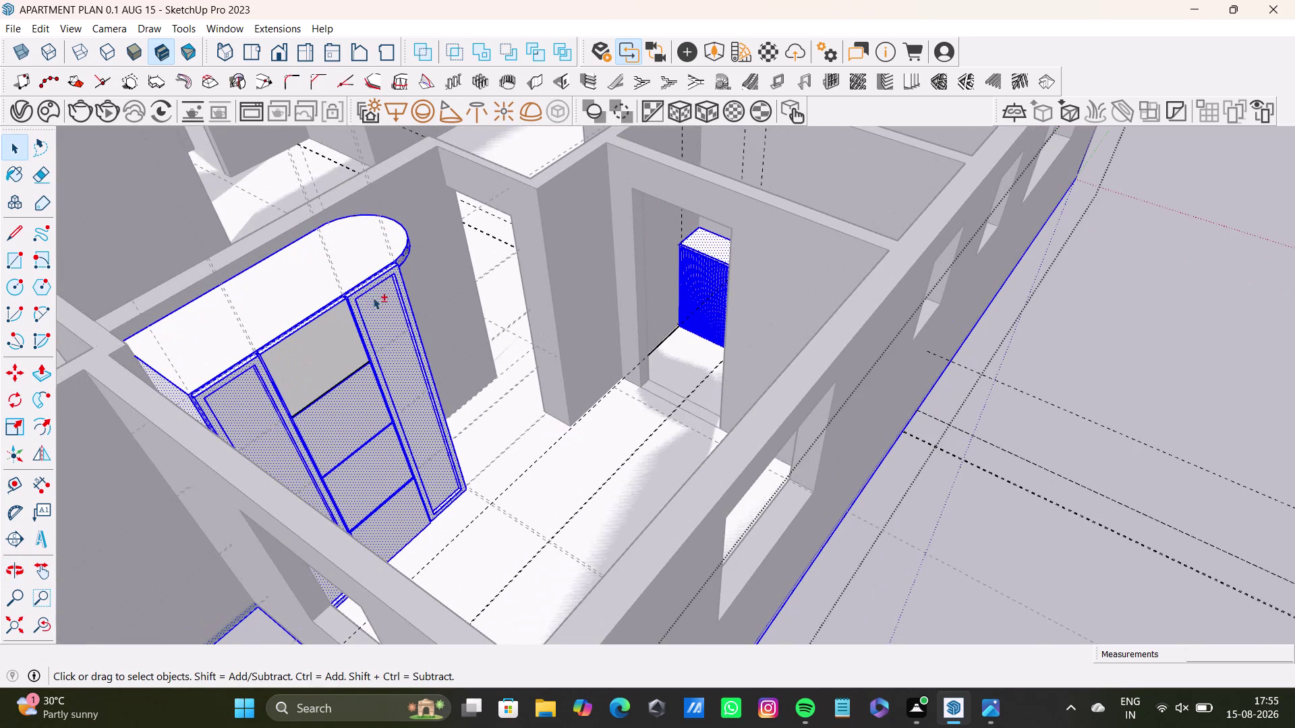
click(374, 279)
click(378, 279)
double_click(397, 258)
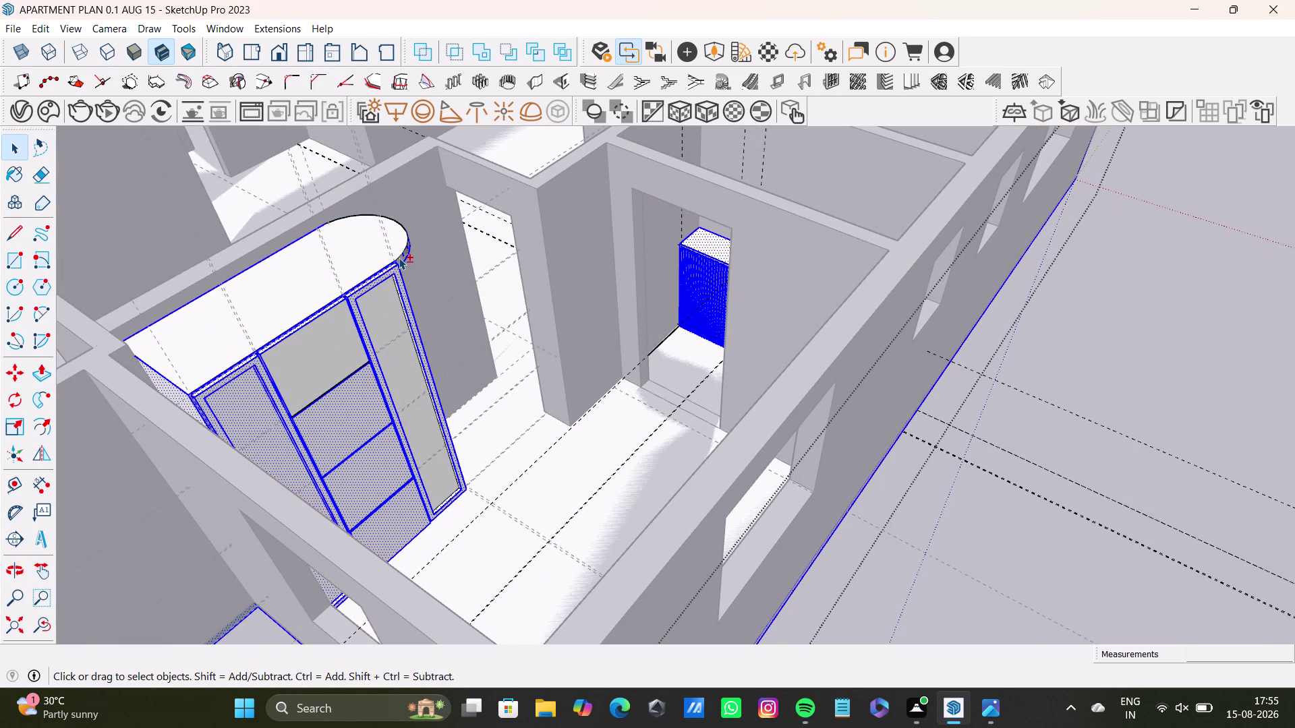
click(314, 299)
double_click(242, 287)
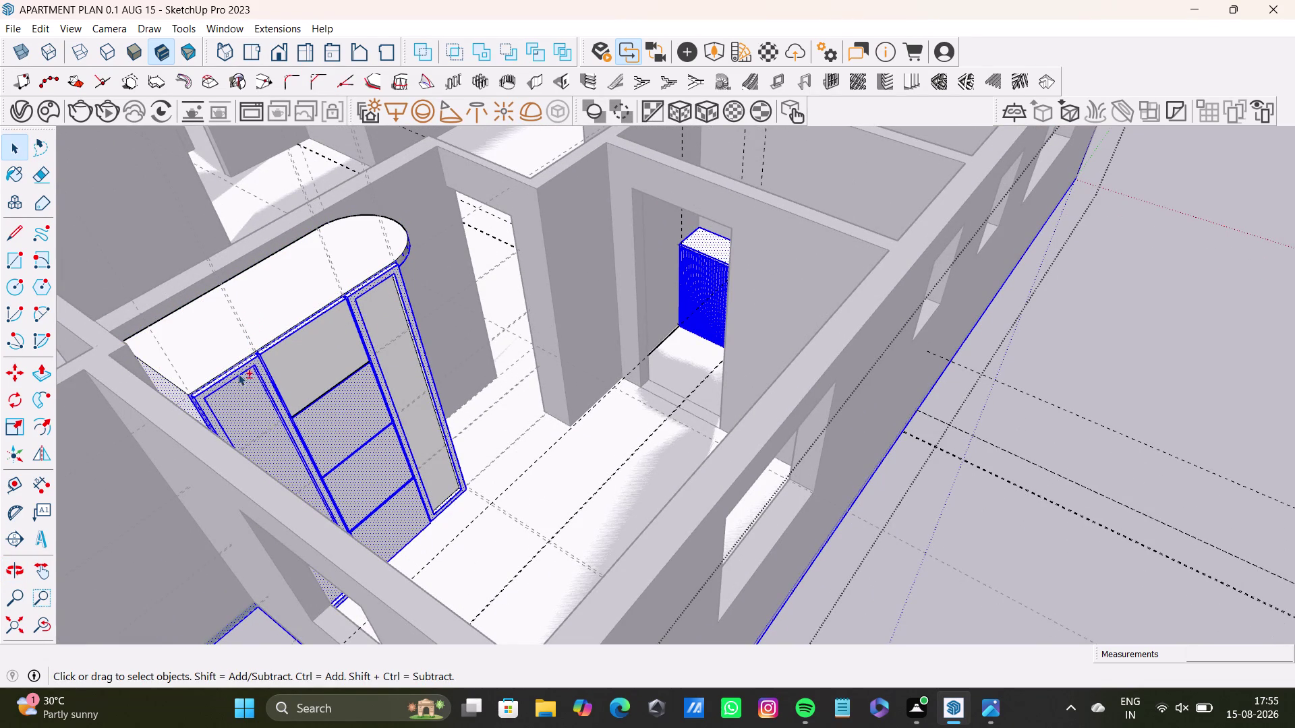
double_click(238, 378)
click(282, 417)
scroll(down, 3)
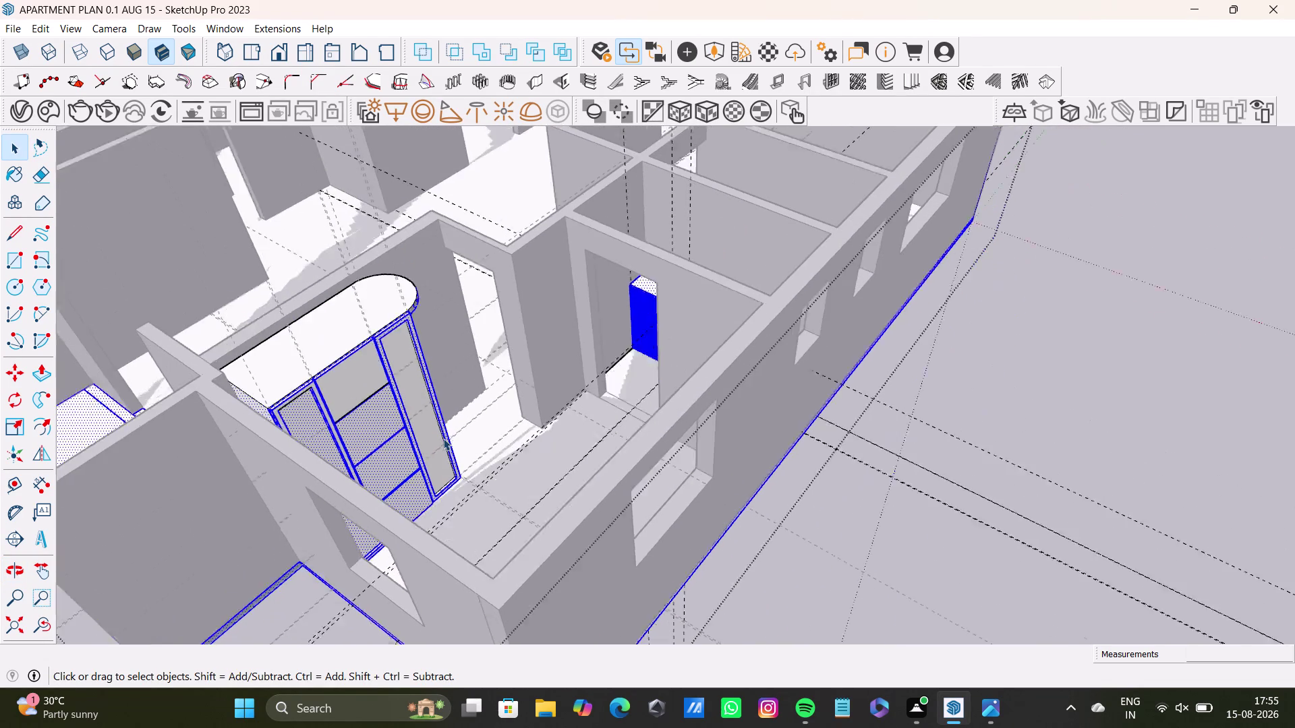
scroll(down, 3)
key(space)
click(822, 433)
scroll(up, 3)
middle_drag(603, 341, 619, 575)
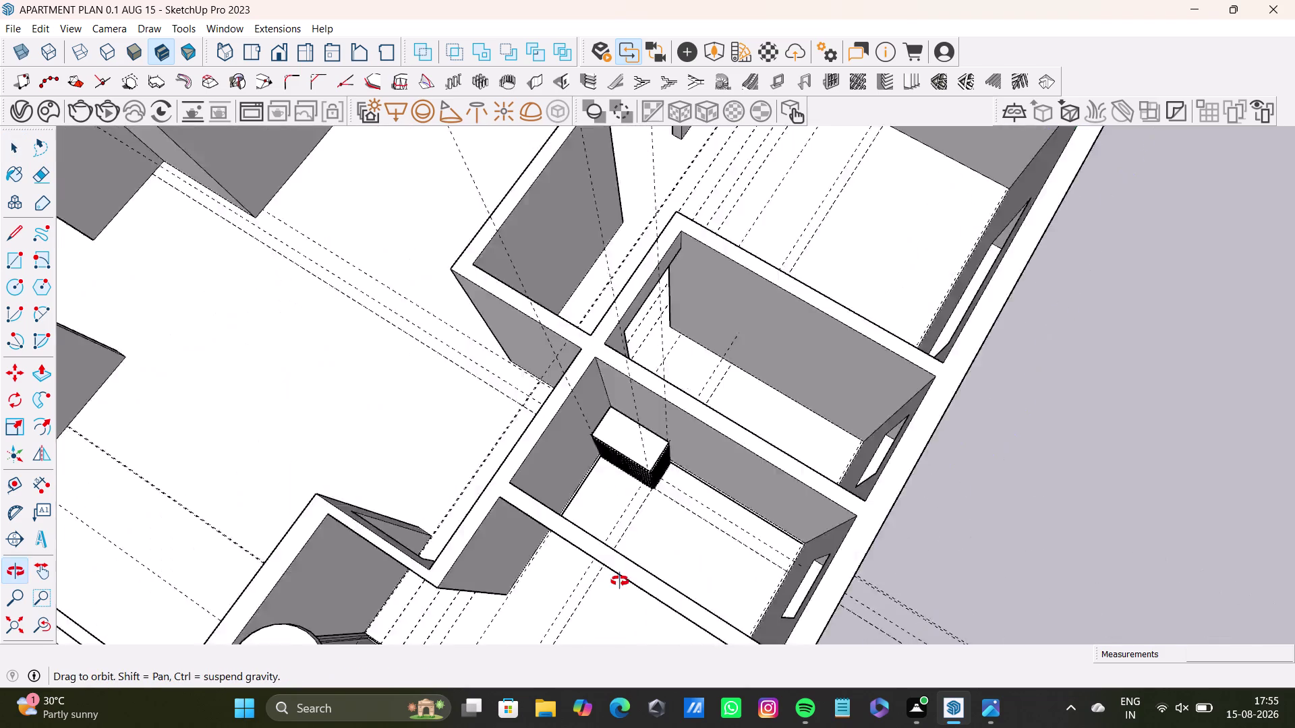
middle_drag(620, 575, 620, 581)
scroll(up, 3)
middle_drag(629, 511, 644, 414)
scroll(up, 3)
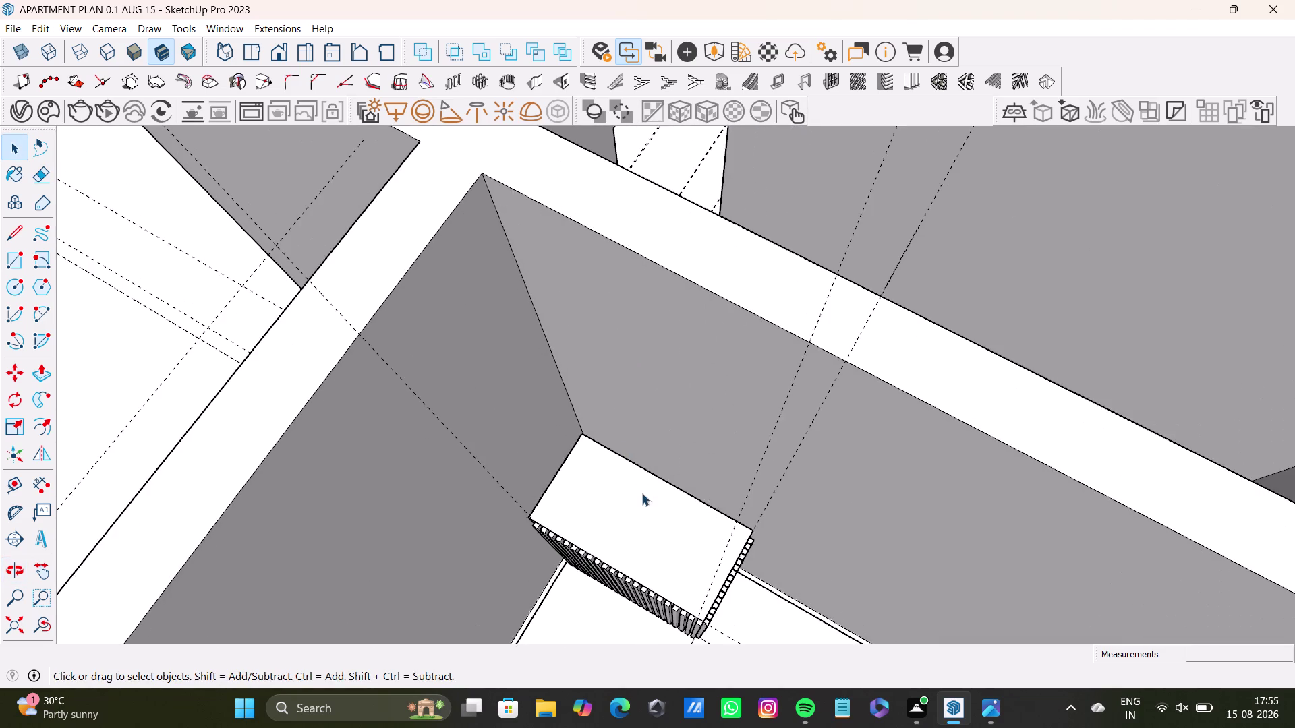
middle_drag(642, 494, 656, 344)
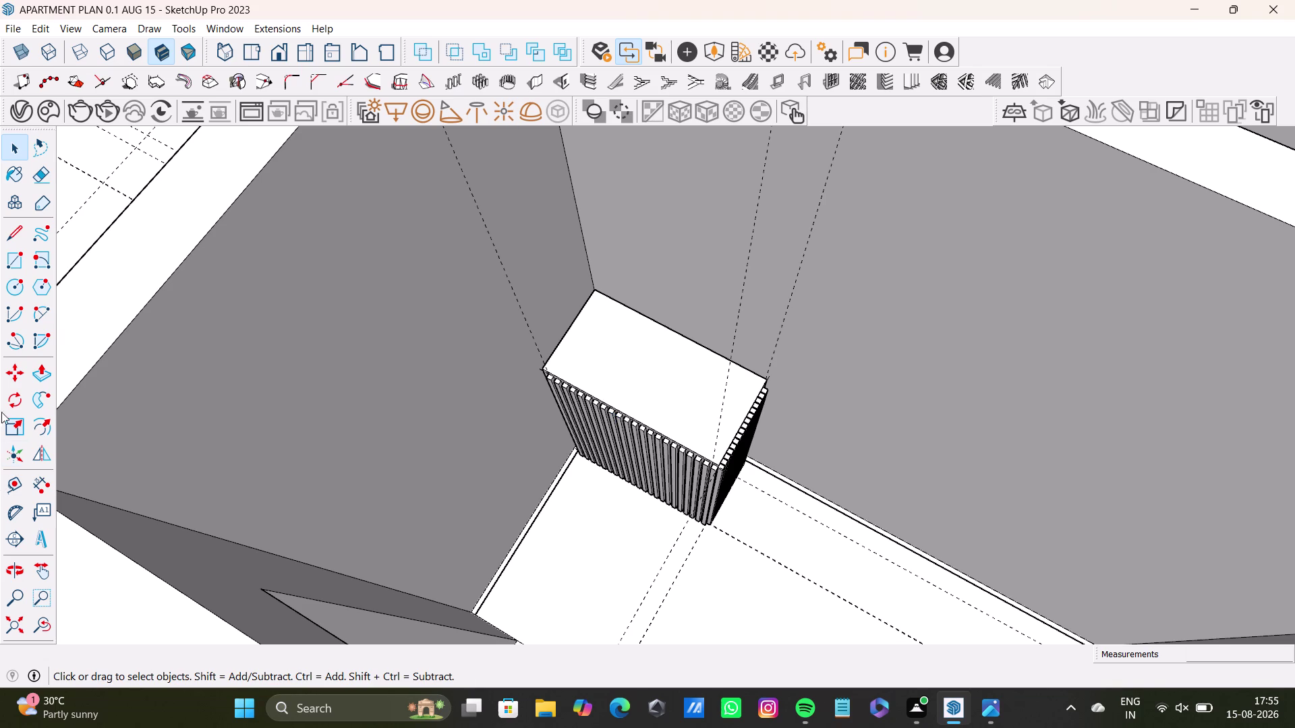
drag(5, 481, 15, 474)
scroll(up, 3)
scroll(up, 3)
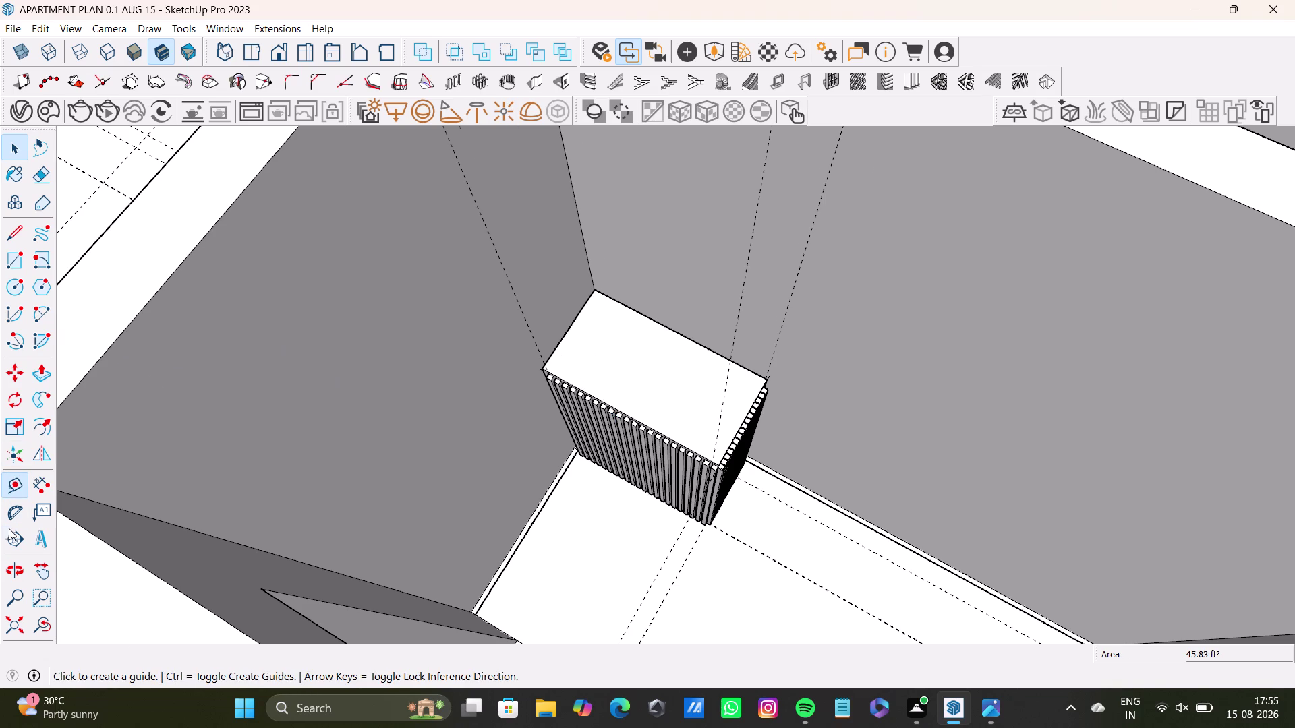
Place a first guide line across the cabinet top from its edge.
scroll(up, 3)
click(704, 326)
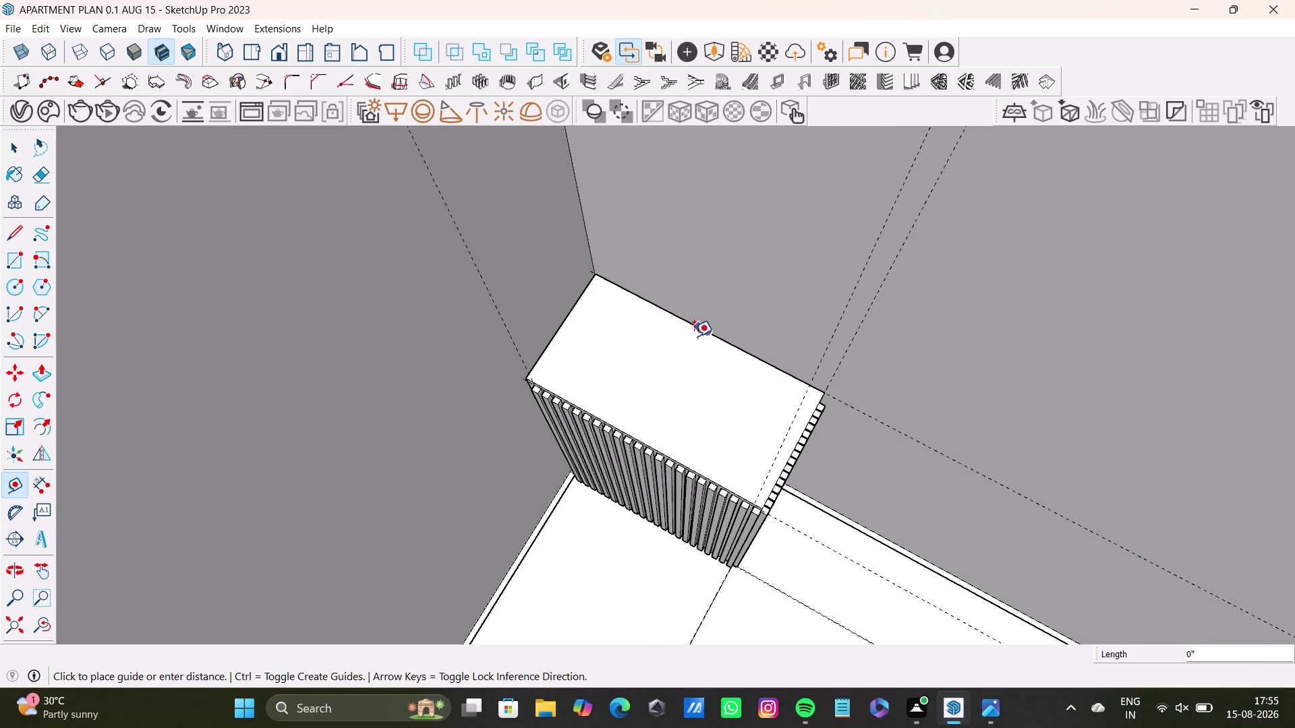
click(693, 337)
middle_drag(818, 393, 746, 362)
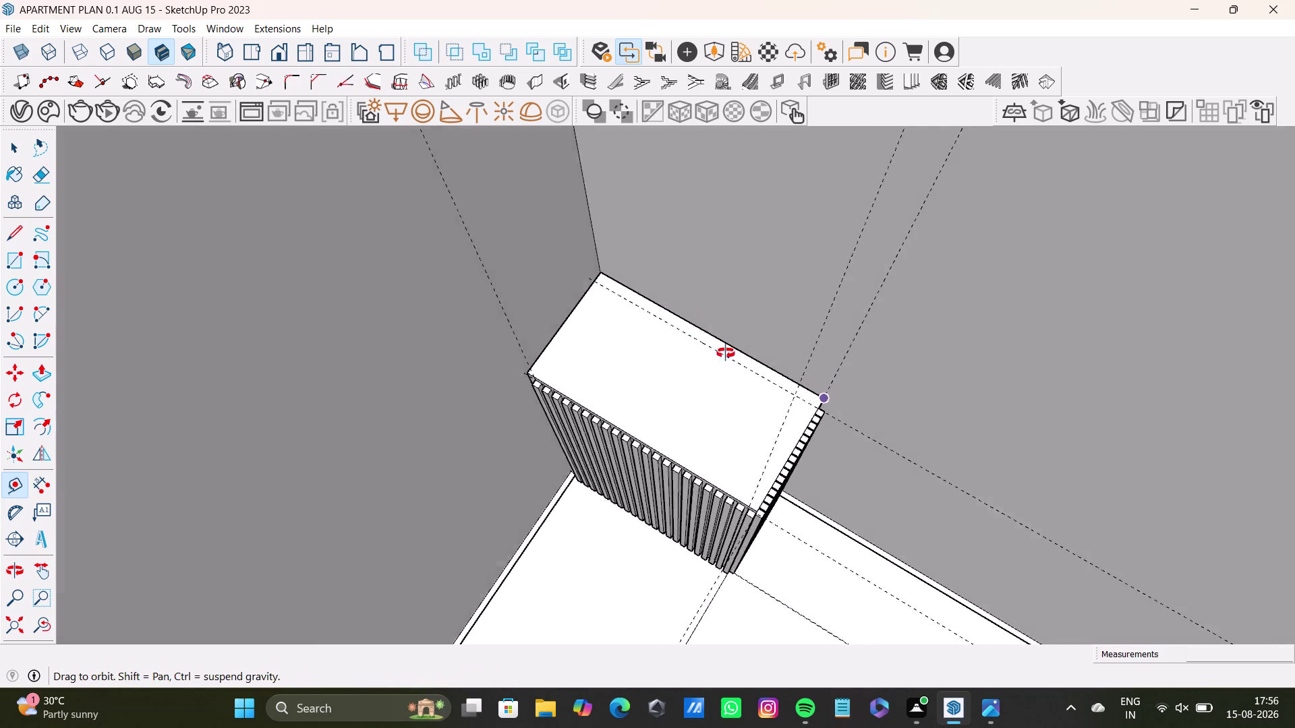
middle_drag(746, 362, 649, 300)
scroll(up, 3)
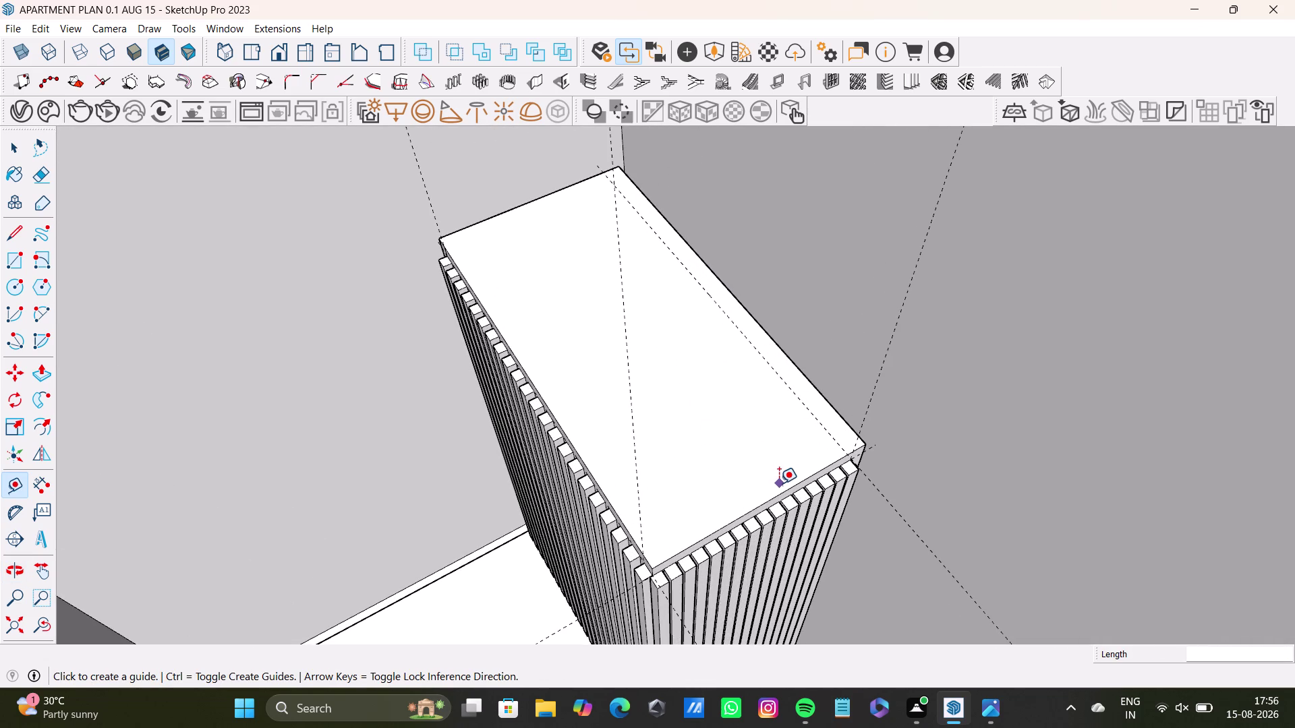
Add inset guides inside the top's front and left edges, then select the Circle tool.
click(788, 486)
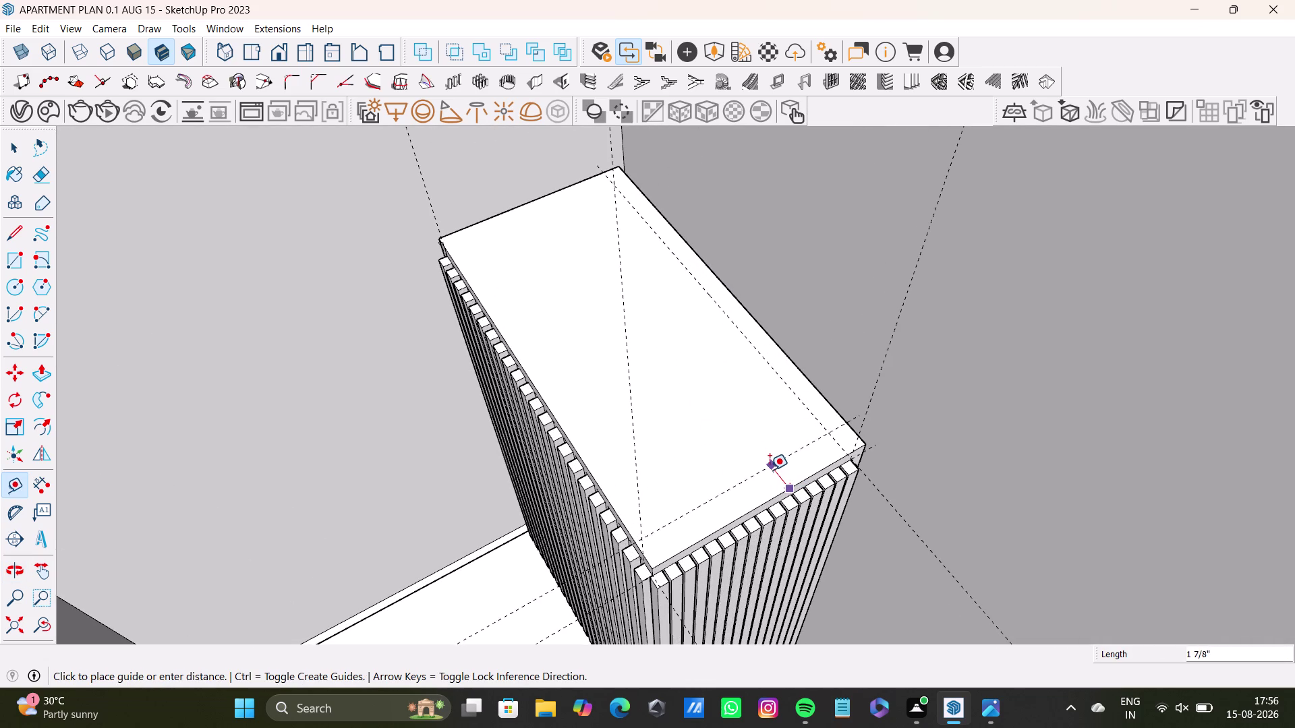
click(774, 477)
drag(622, 532, 629, 529)
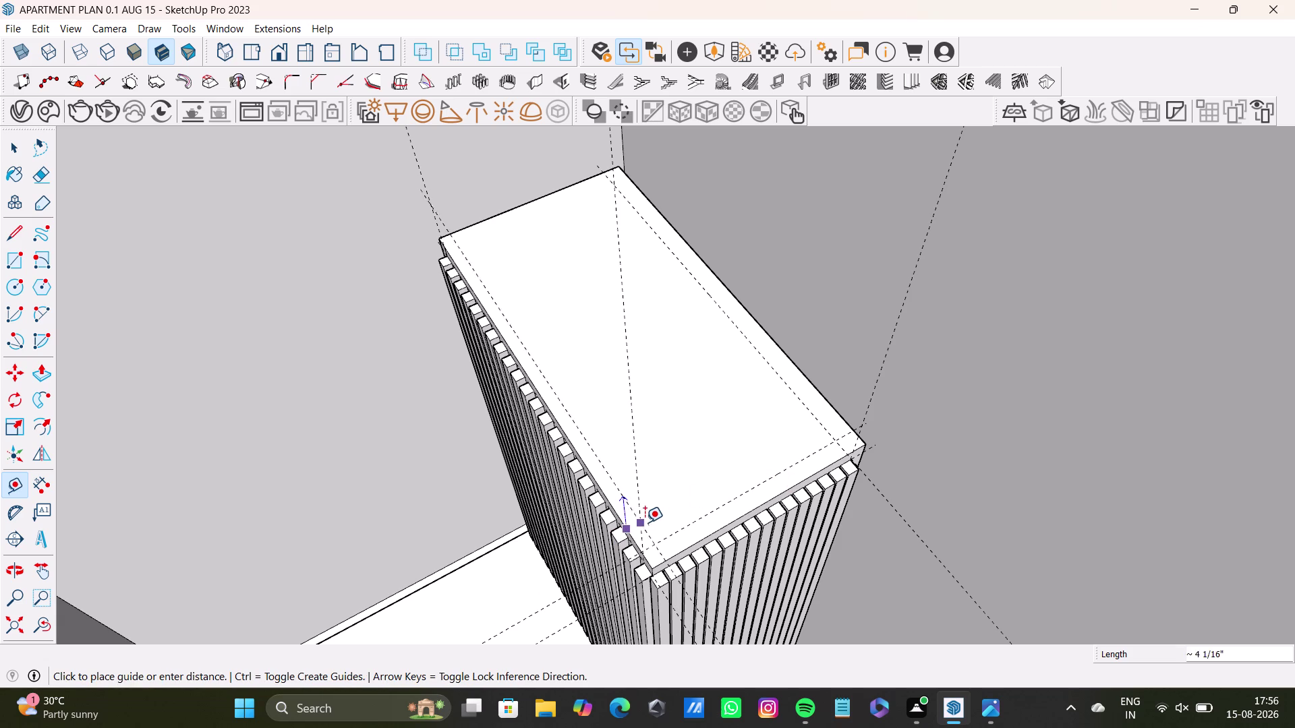
click(648, 520)
middle_drag(515, 313, 829, 334)
scroll(up, 3)
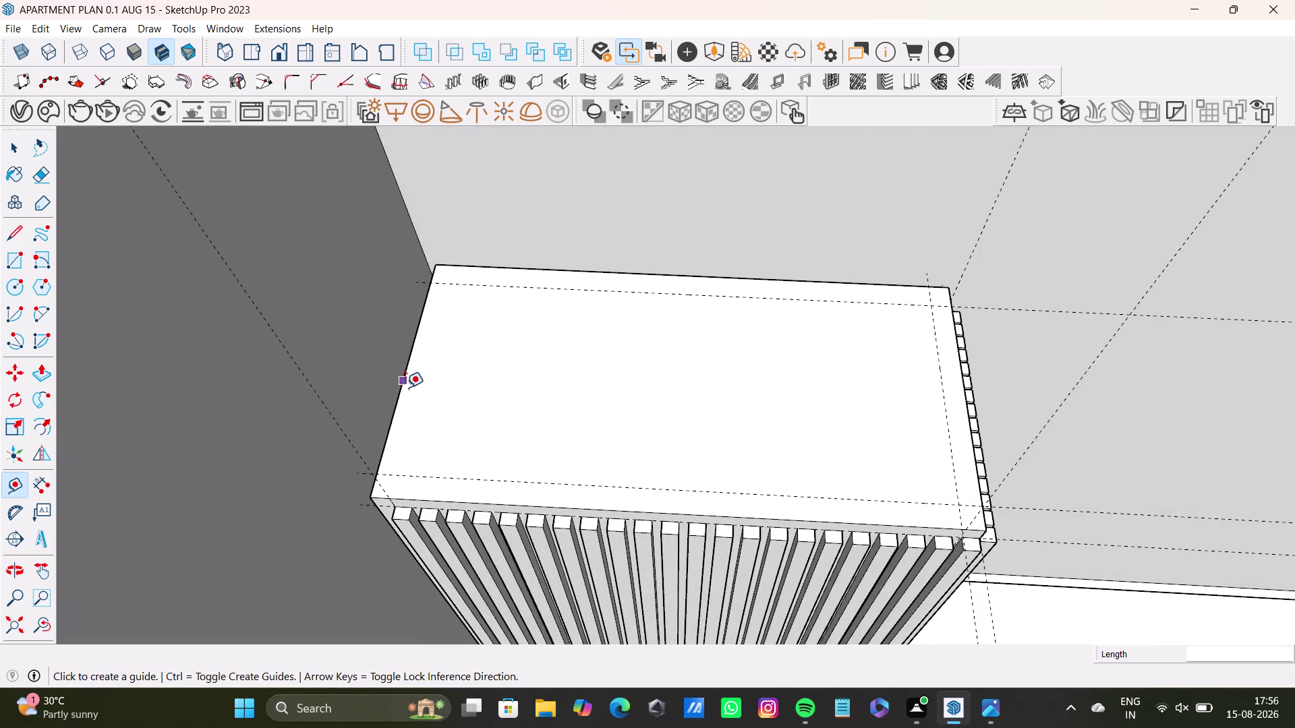
drag(398, 390, 409, 390)
click(422, 390)
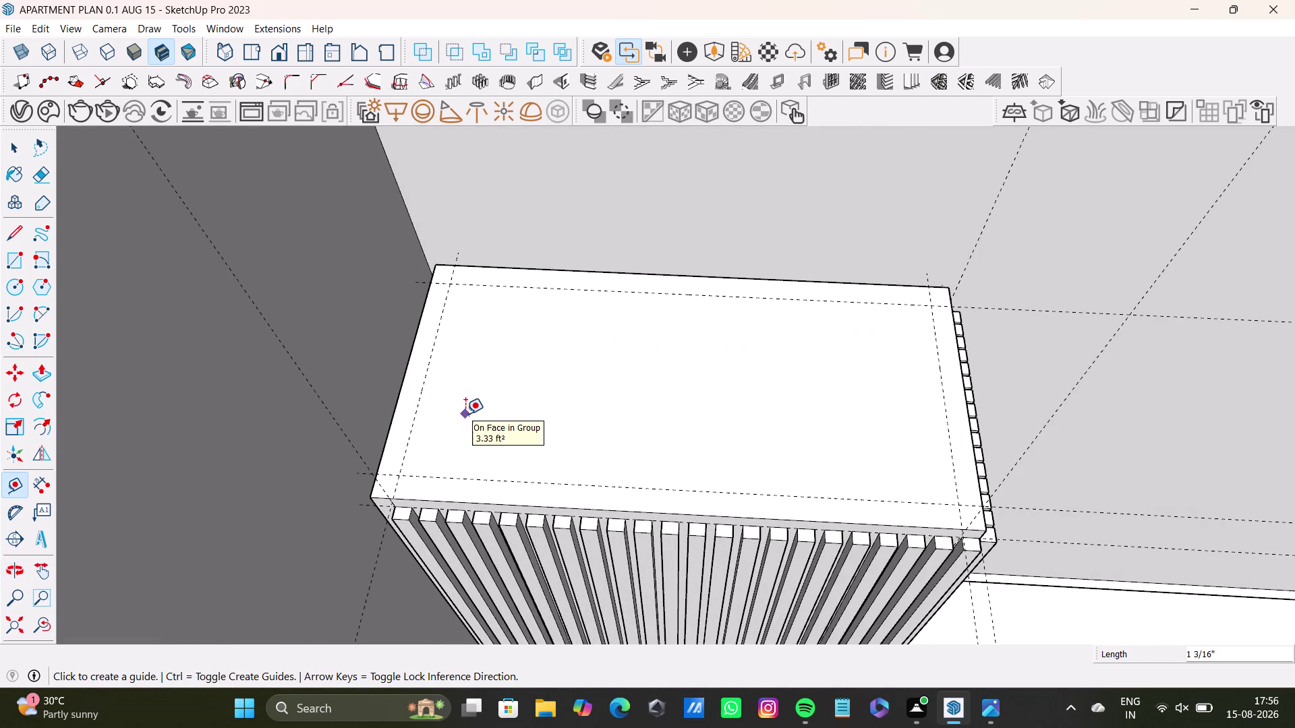
key(space)
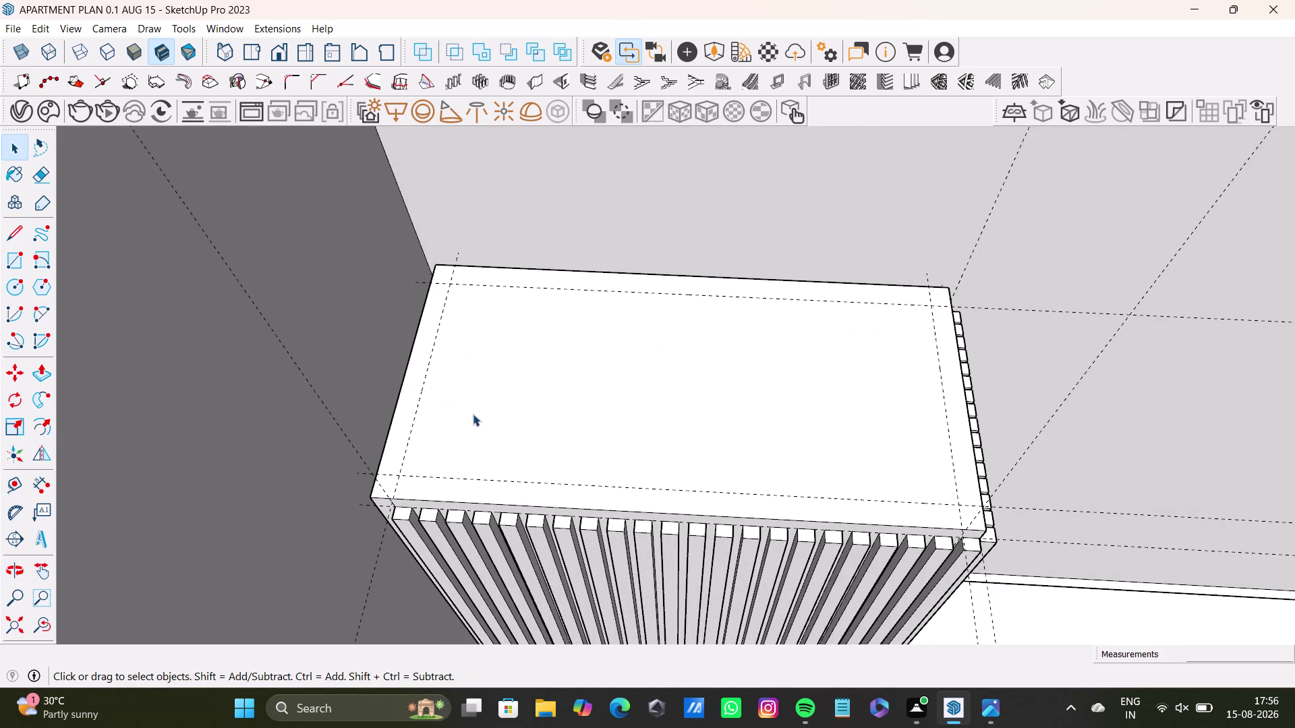
click(15, 283)
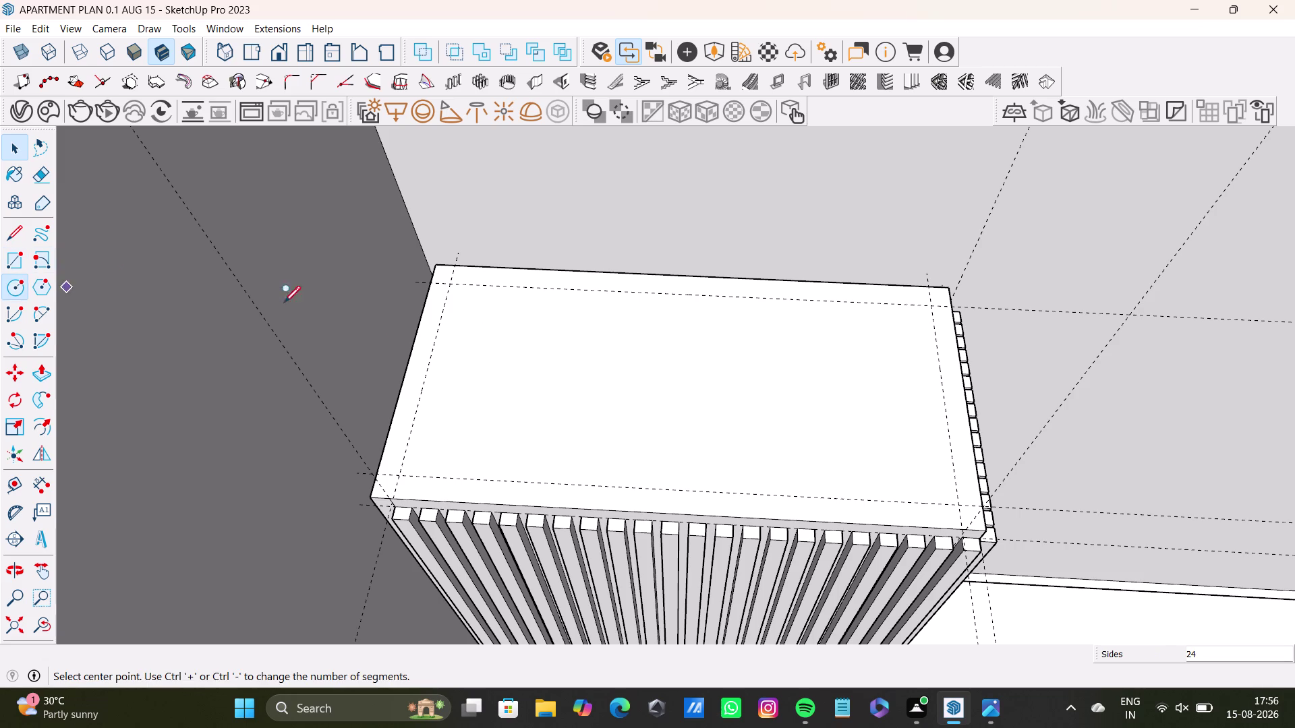
Draw a trial circle on the cabinet top, undo it, and reframe the top face.
click(660, 383)
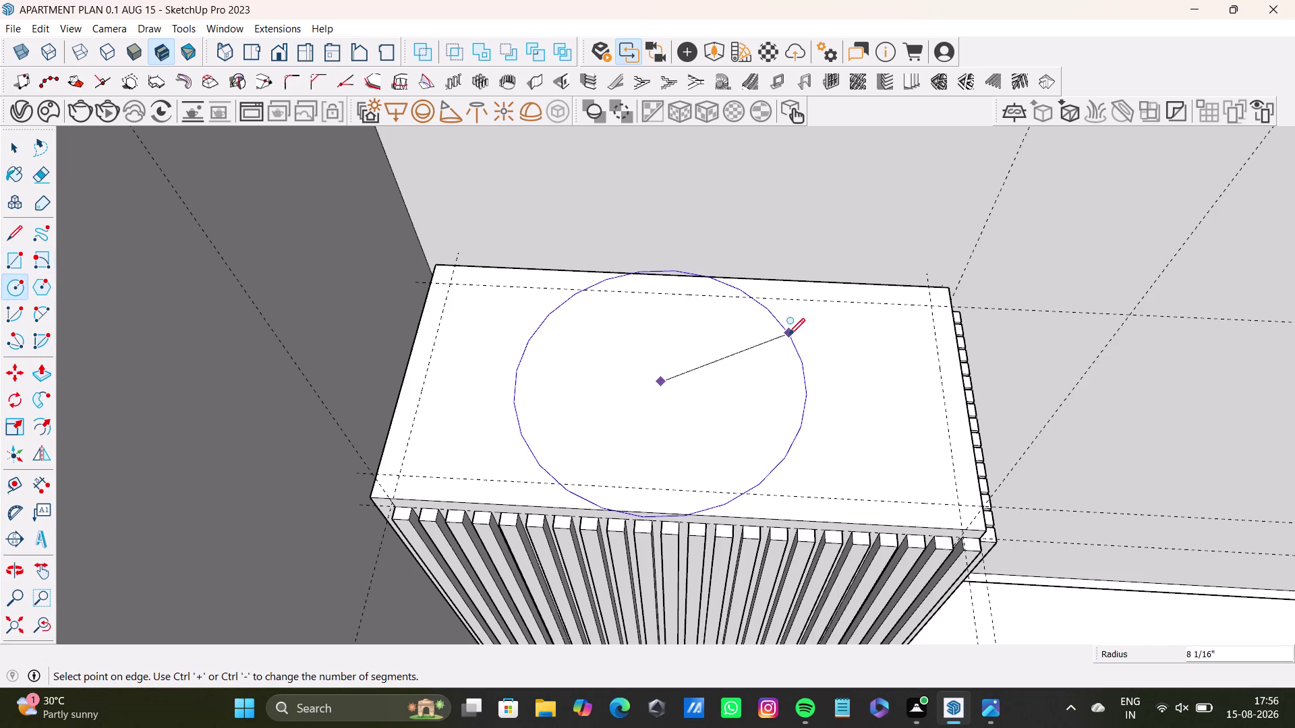
click(757, 338)
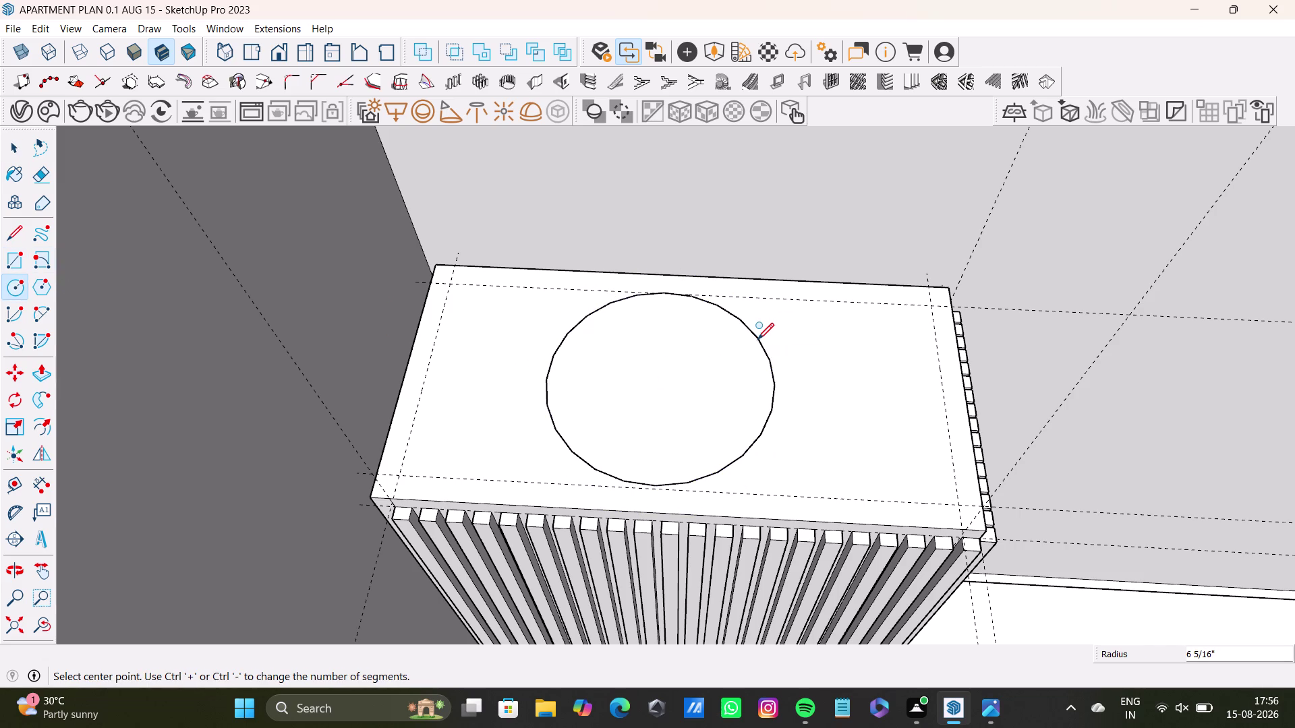
key(ctrl+z)
middle_drag(743, 429, 785, 403)
middle_drag(780, 416, 801, 423)
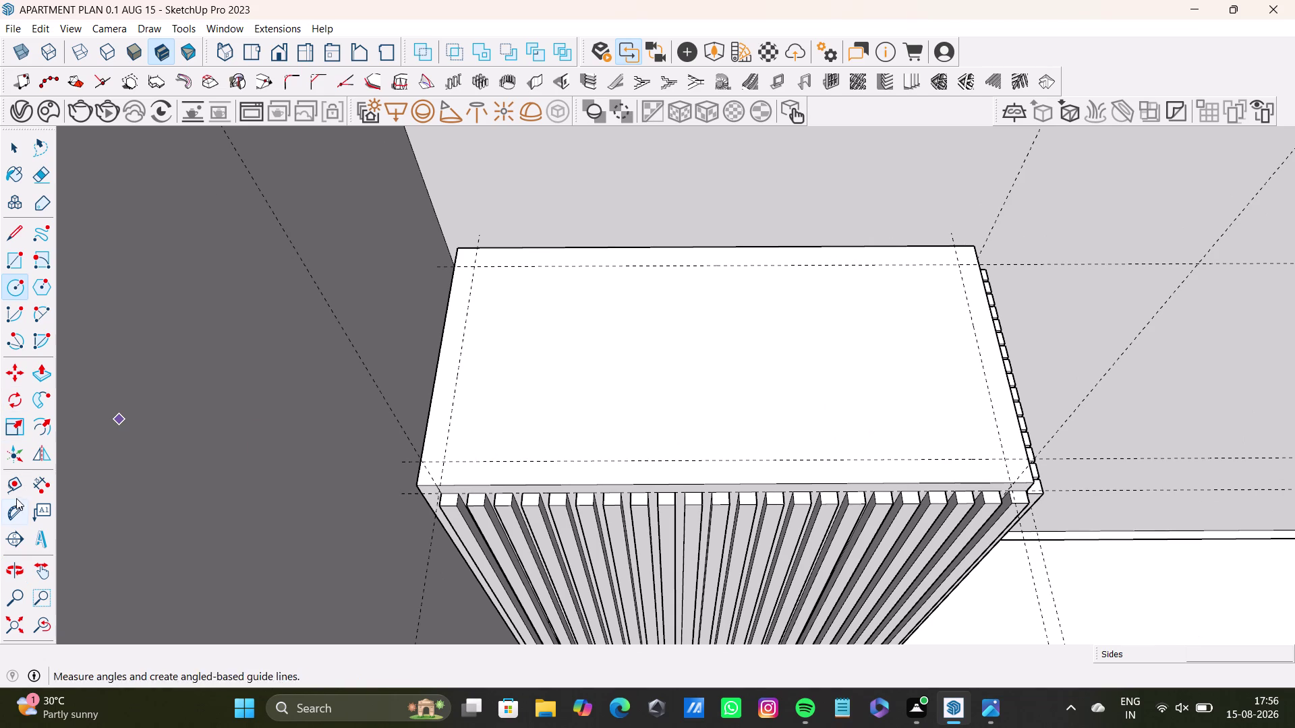
click(19, 288)
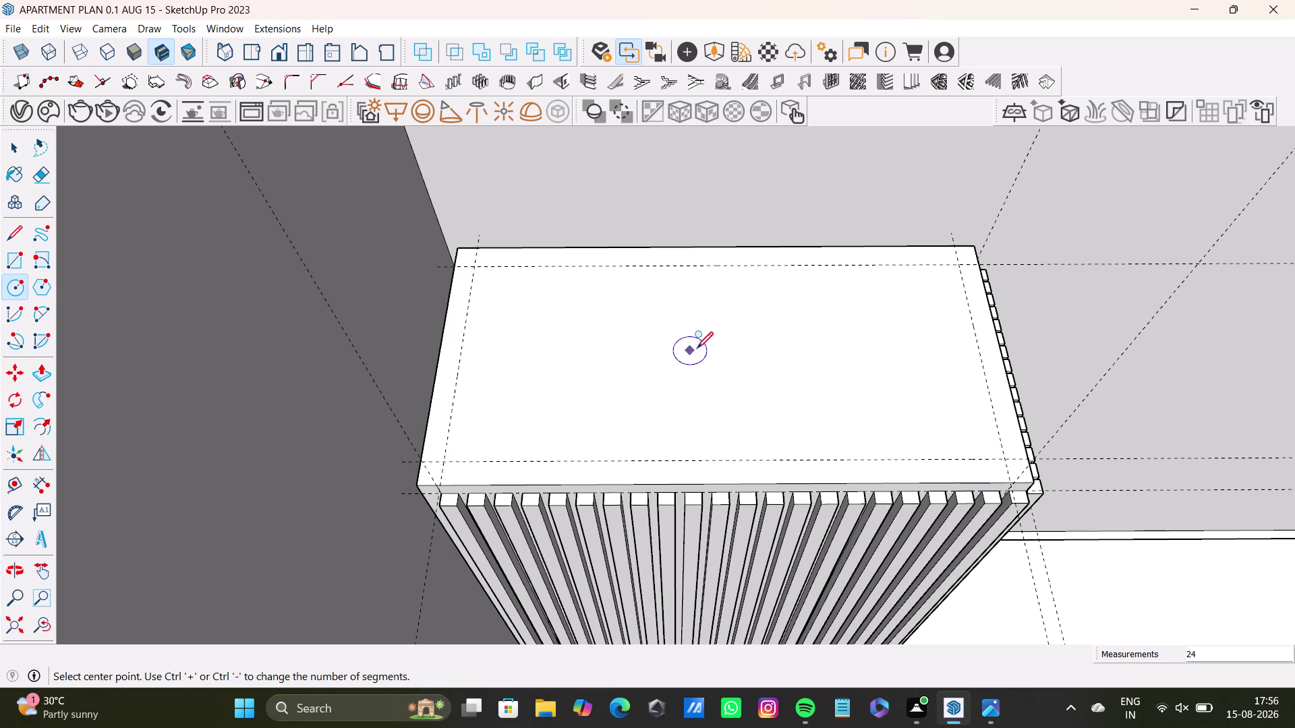
Redraw the circle centred on the cabinet top inside the guides and orbit to check it.
click(710, 352)
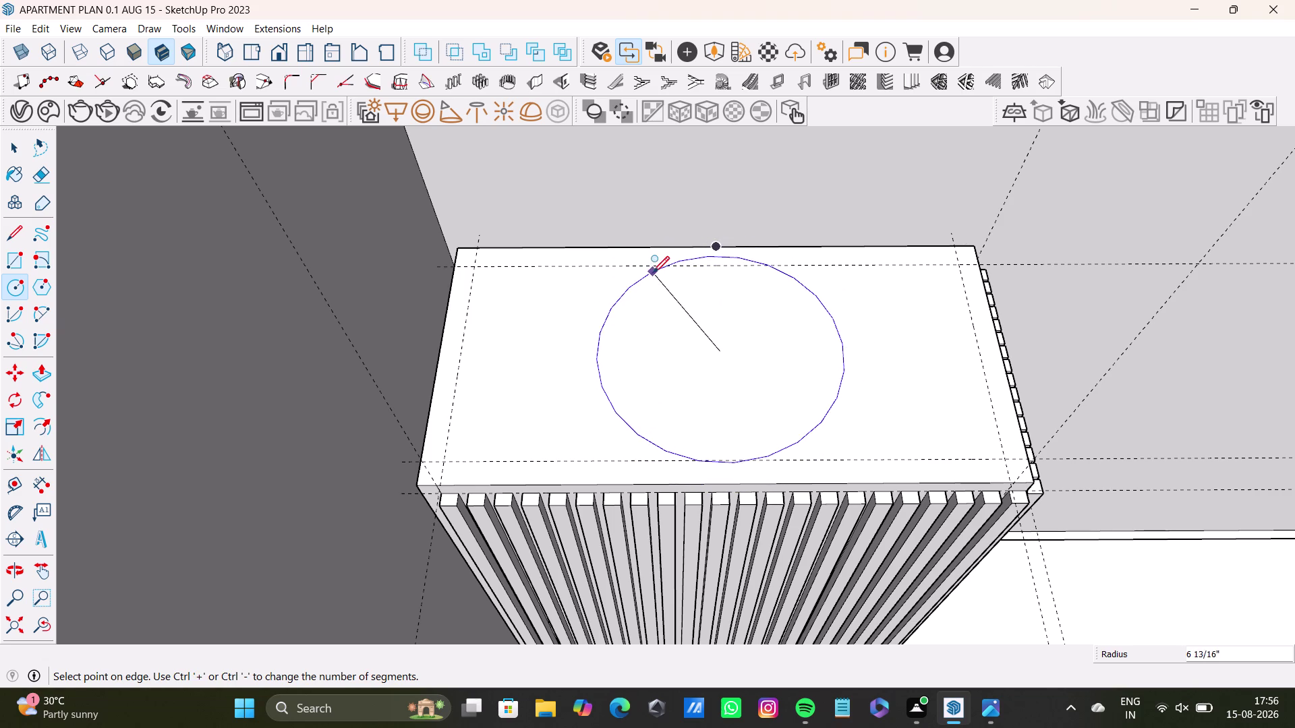
click(655, 268)
key(space)
middle_drag(730, 390, 644, 344)
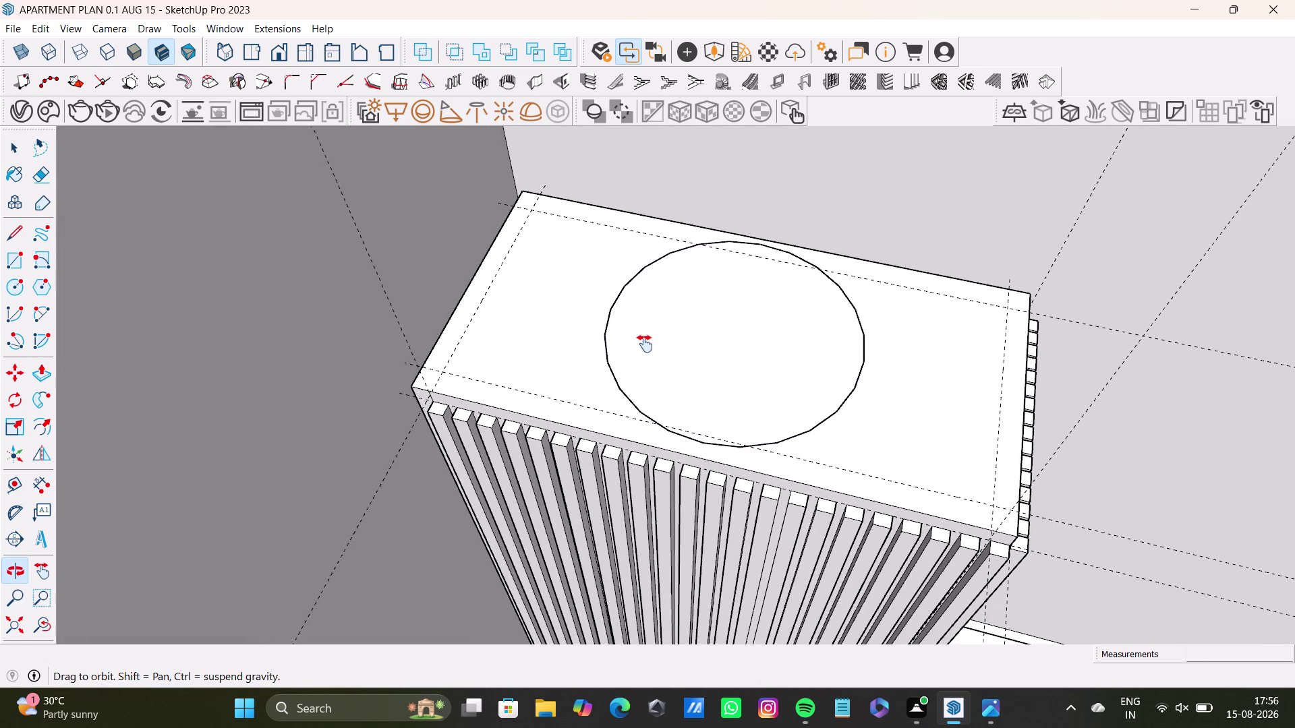
middle_drag(644, 344, 590, 382)
middle_drag(623, 415, 723, 441)
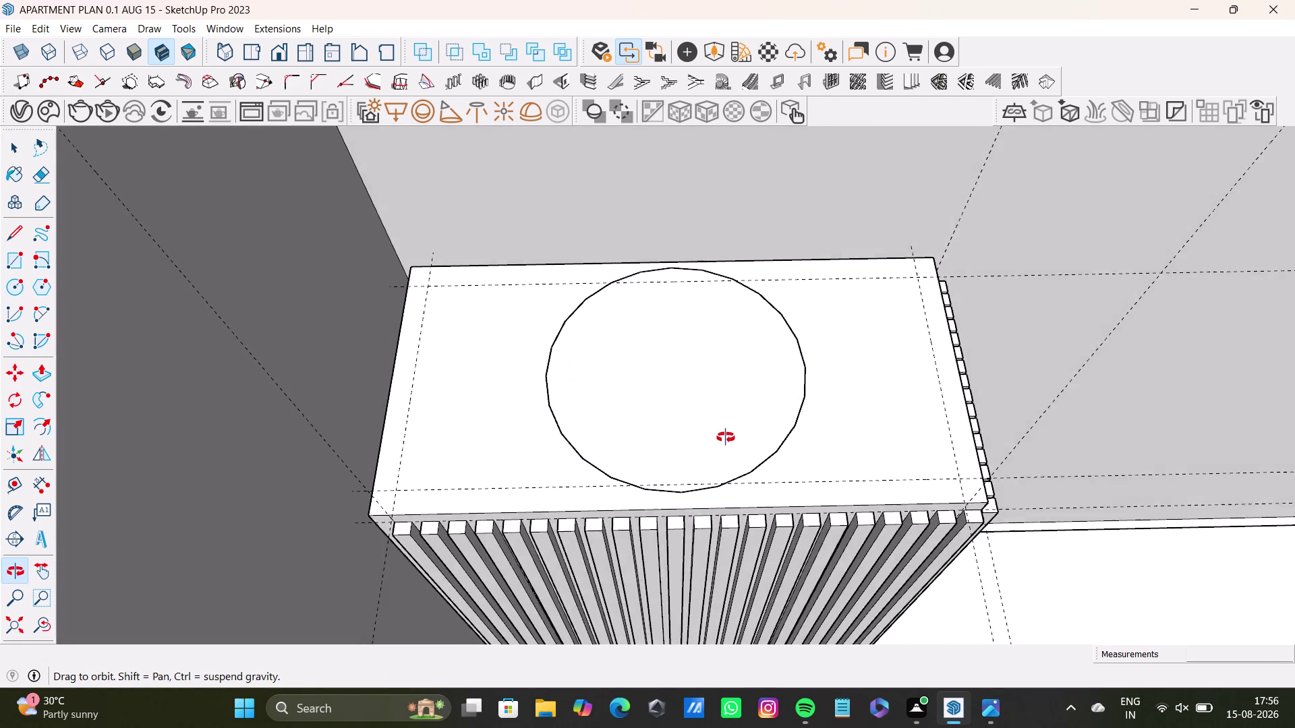
middle_drag(723, 442, 729, 435)
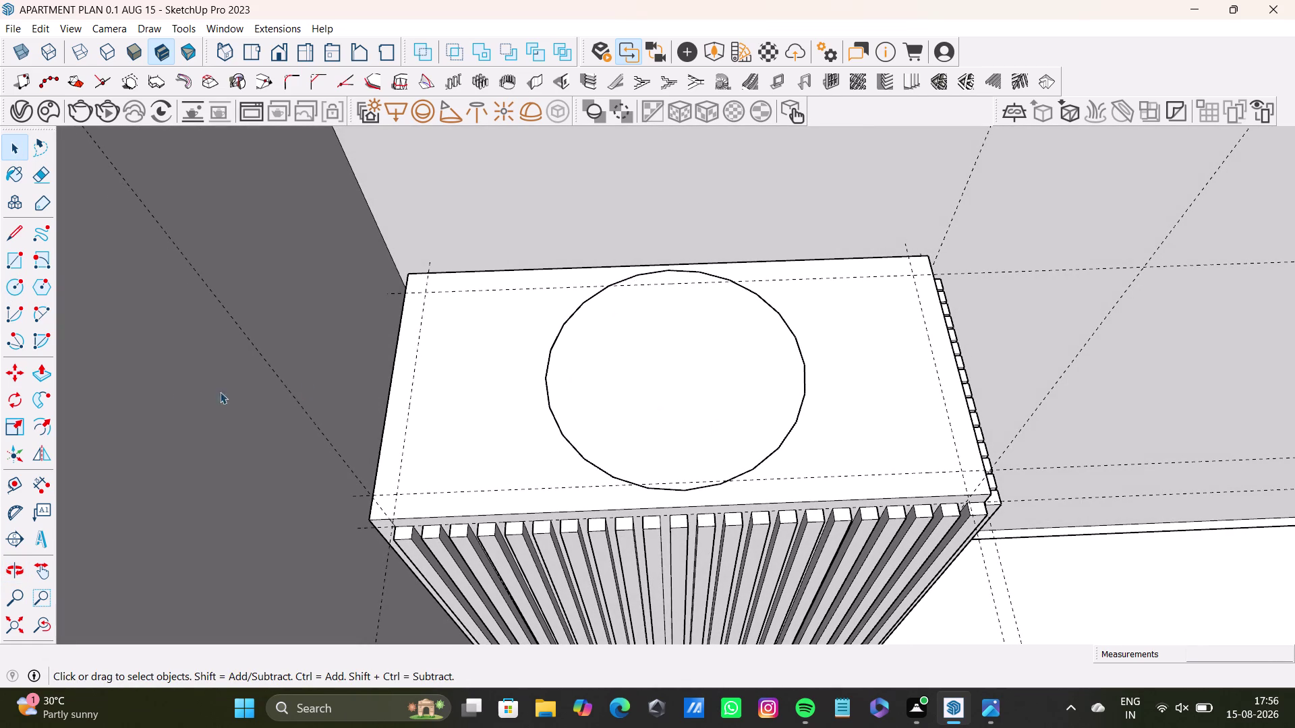
click(15, 289)
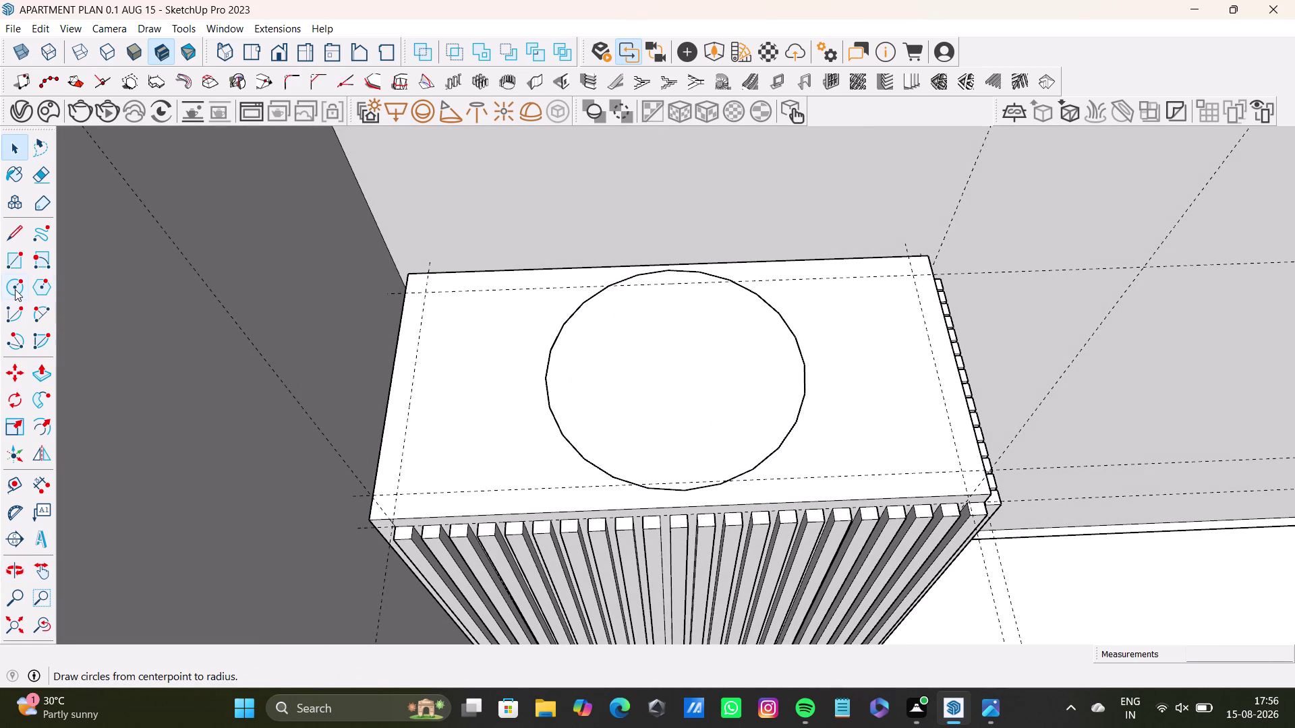
click(683, 372)
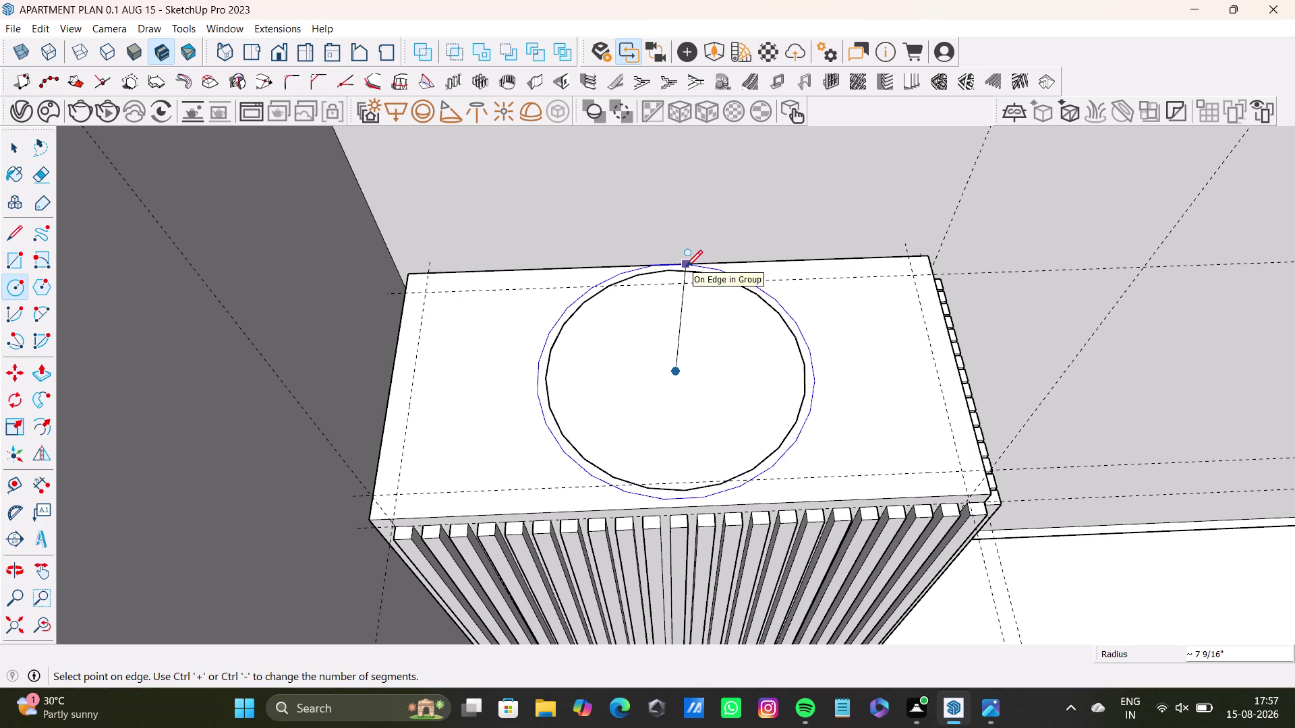
Draw a slightly larger outer circle from the same centre around the first circle.
scroll(up, 3)
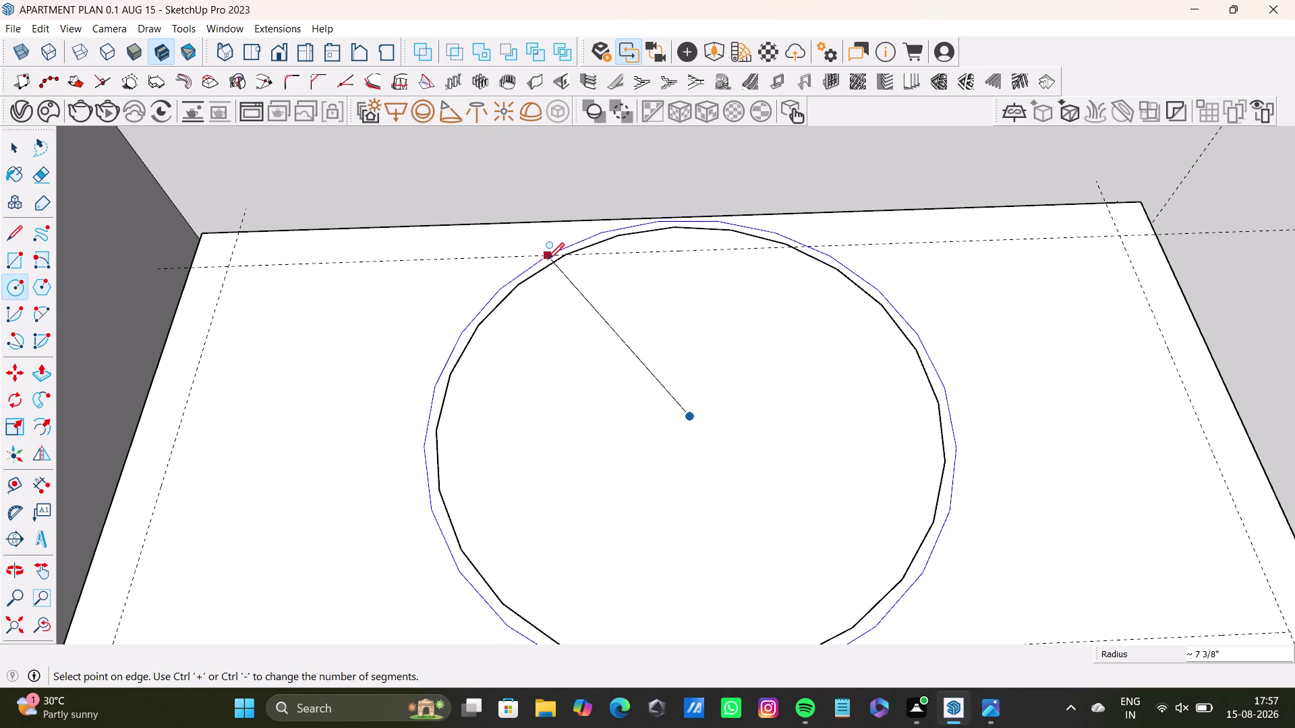
click(548, 258)
key(space)
scroll(down, 3)
middle_drag(634, 414, 582, 304)
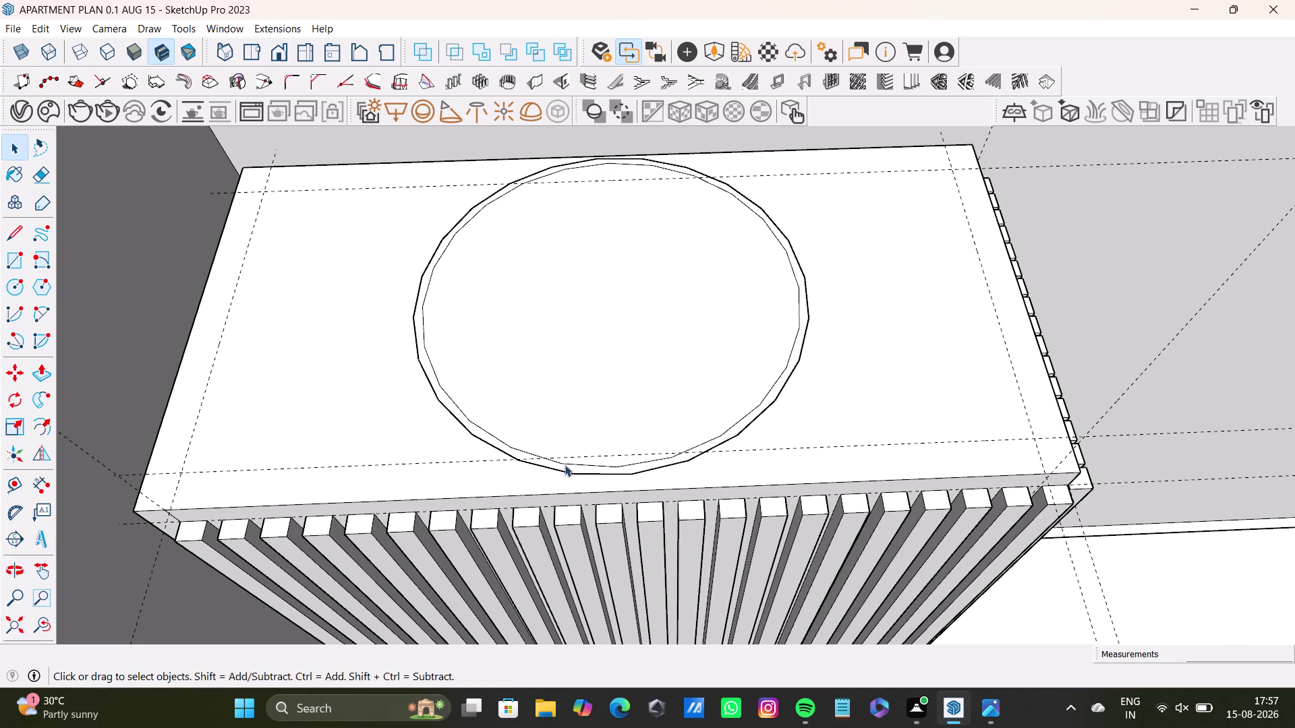
Select the inner circle, rescale it slightly about its centre, and open its context menu.
click(576, 461)
click(581, 464)
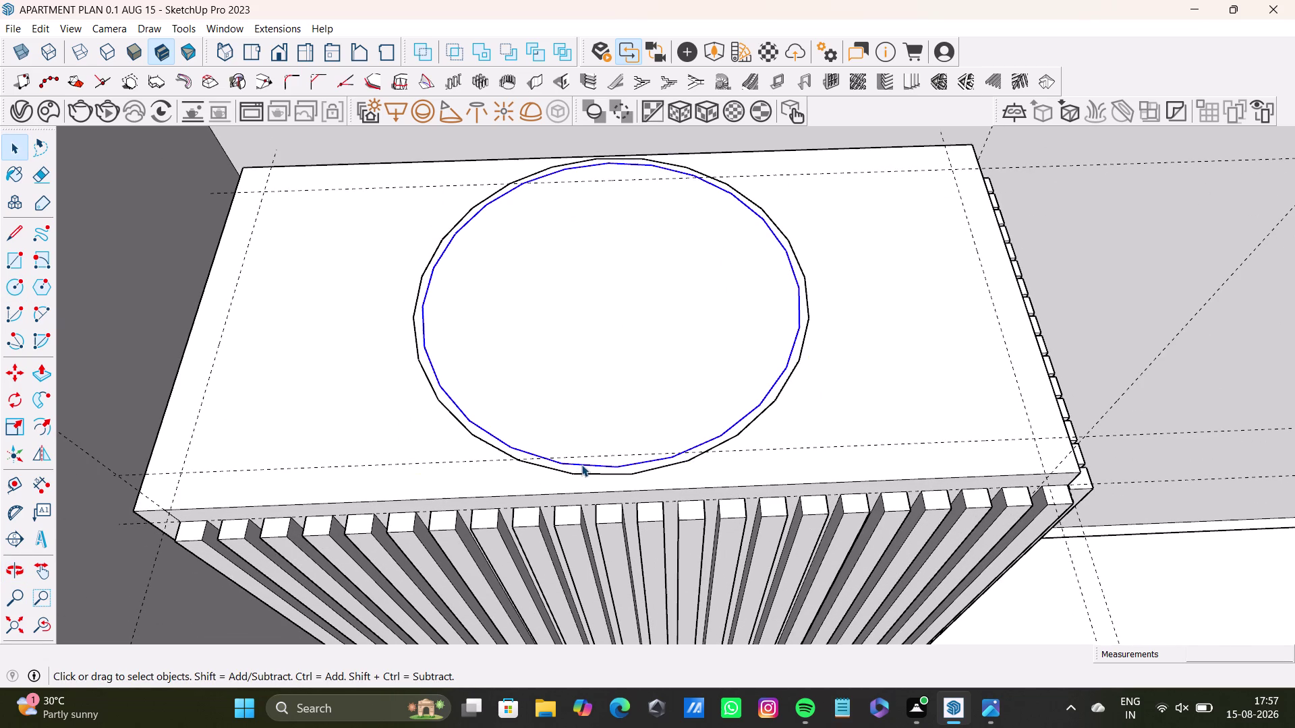
key(s)
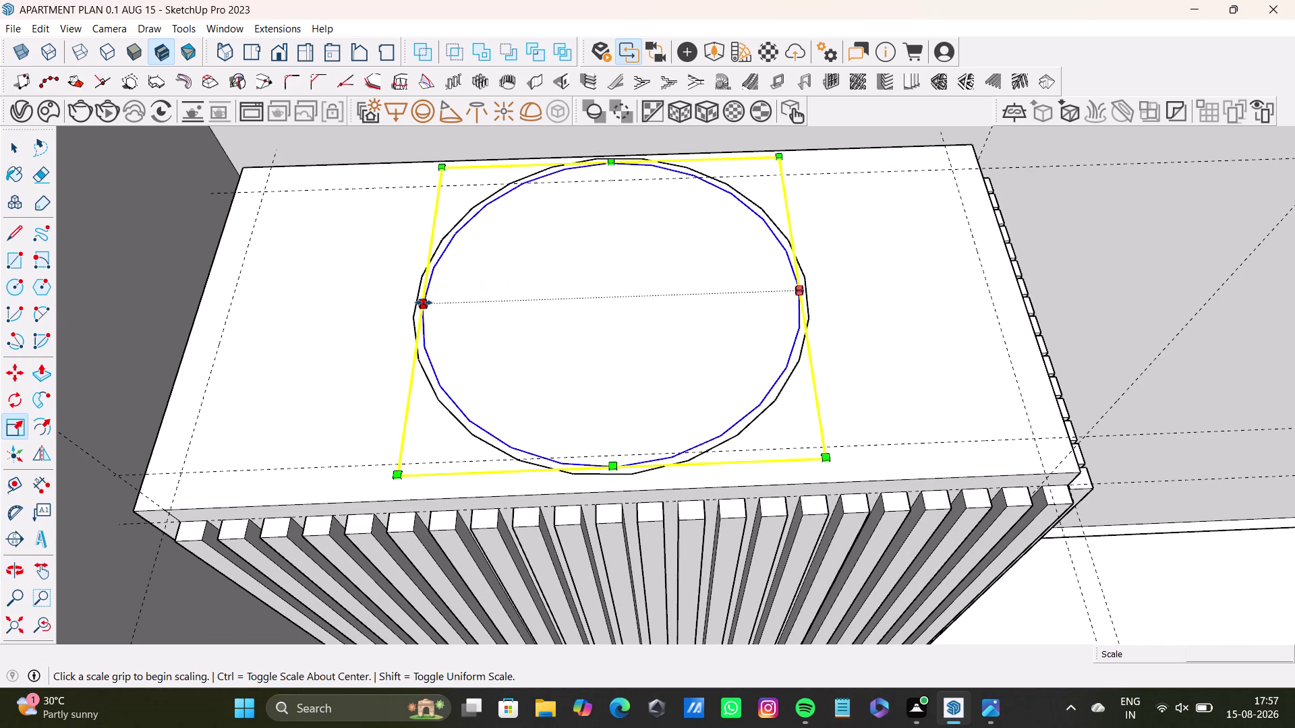
click(428, 303)
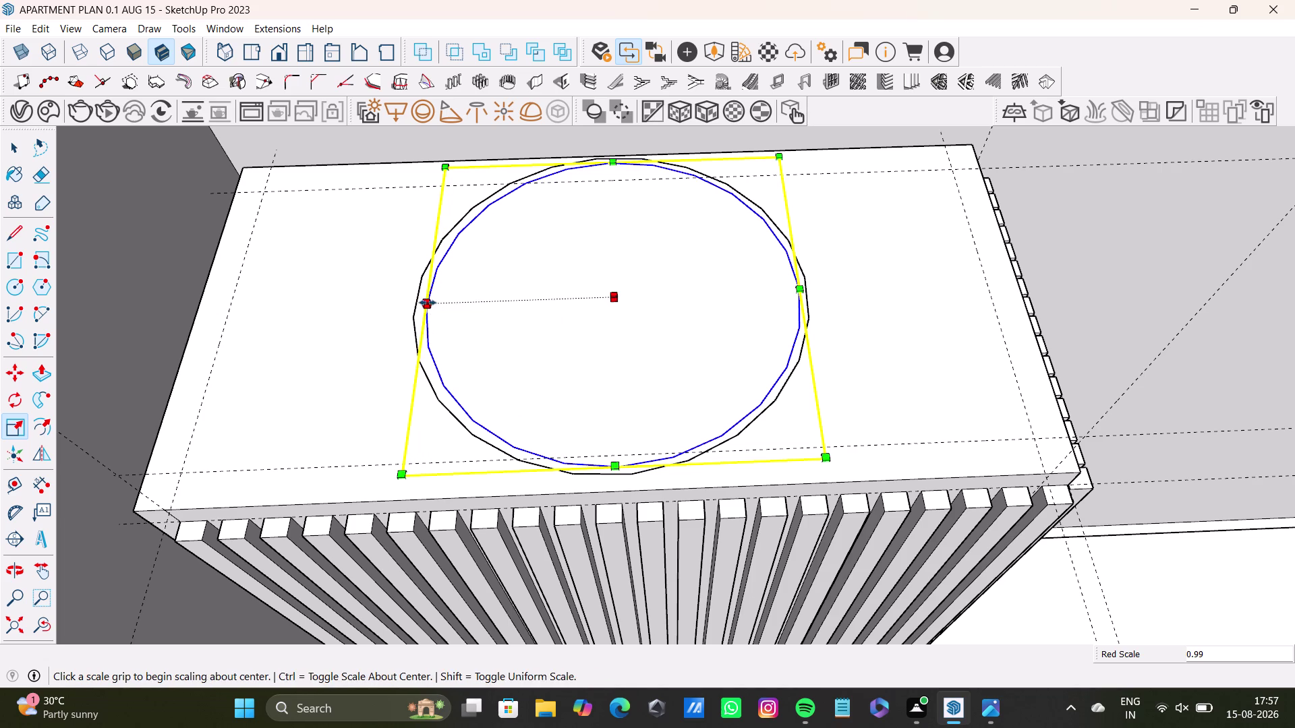
key(ctrl+z)
key(space)
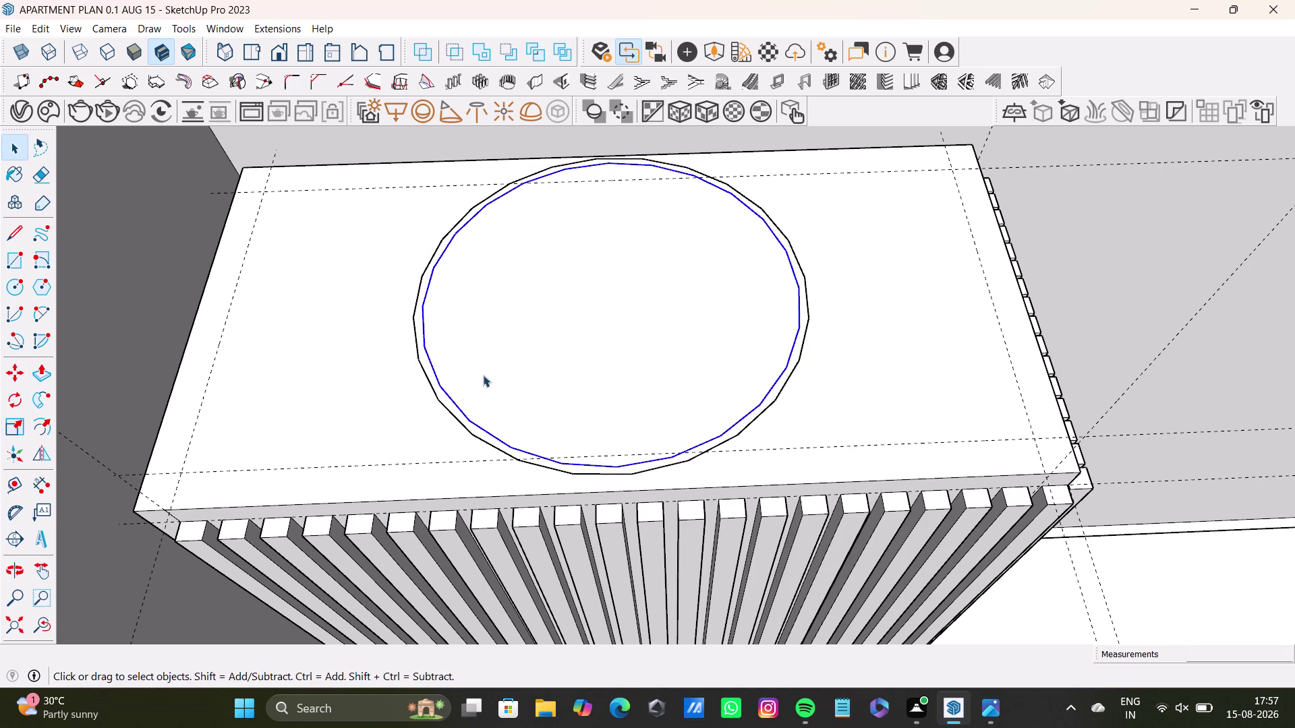
right_click(696, 445)
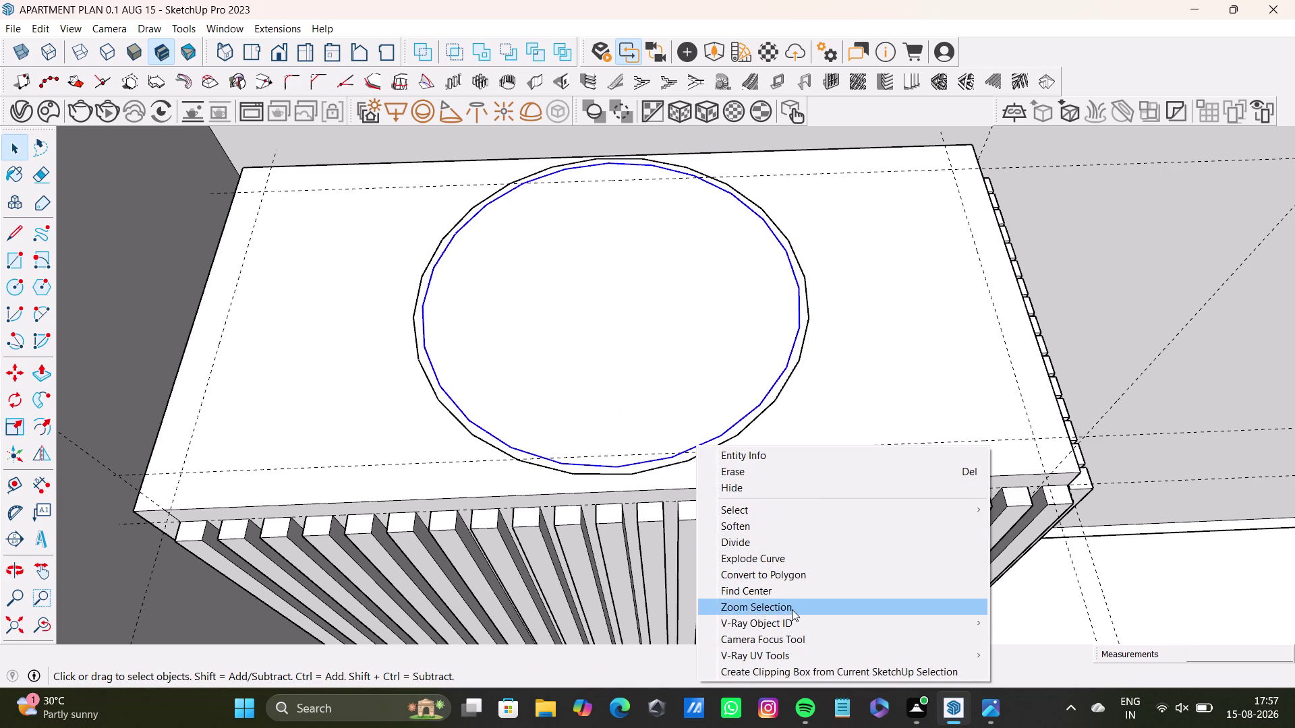
Explode the inner circle into separate edges and clear the selection.
click(800, 558)
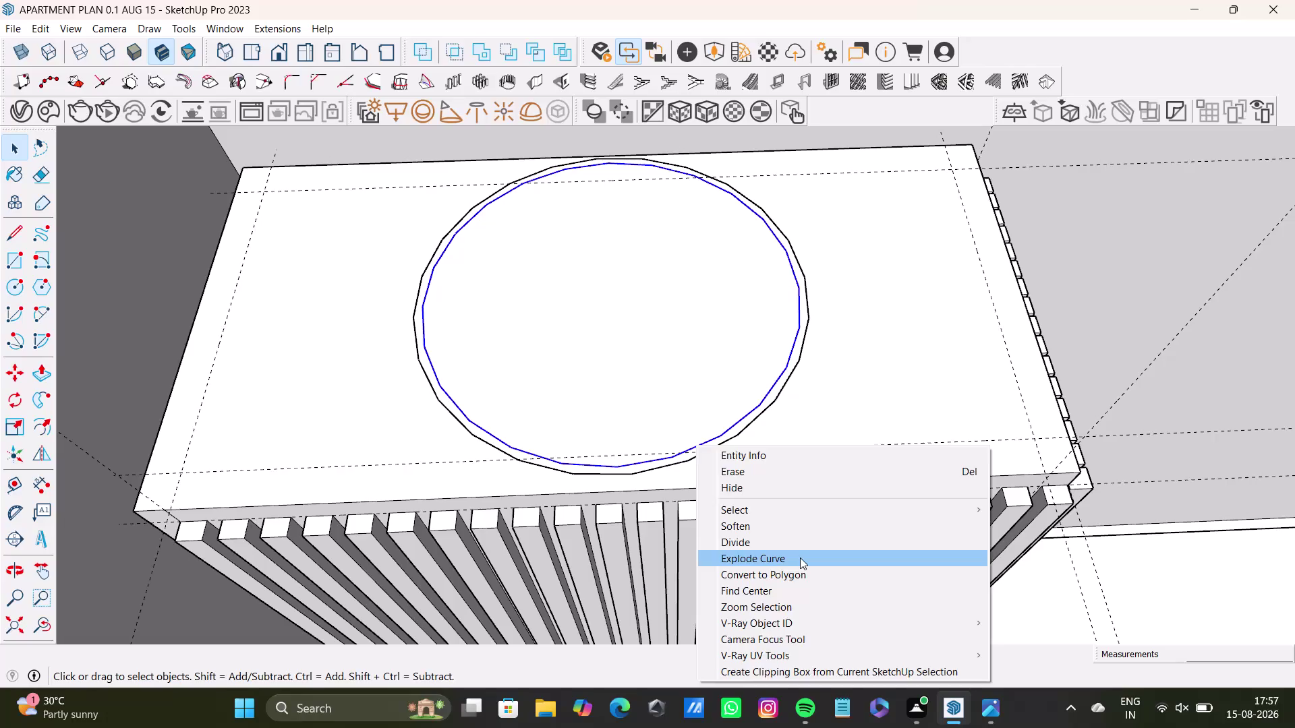
click(662, 454)
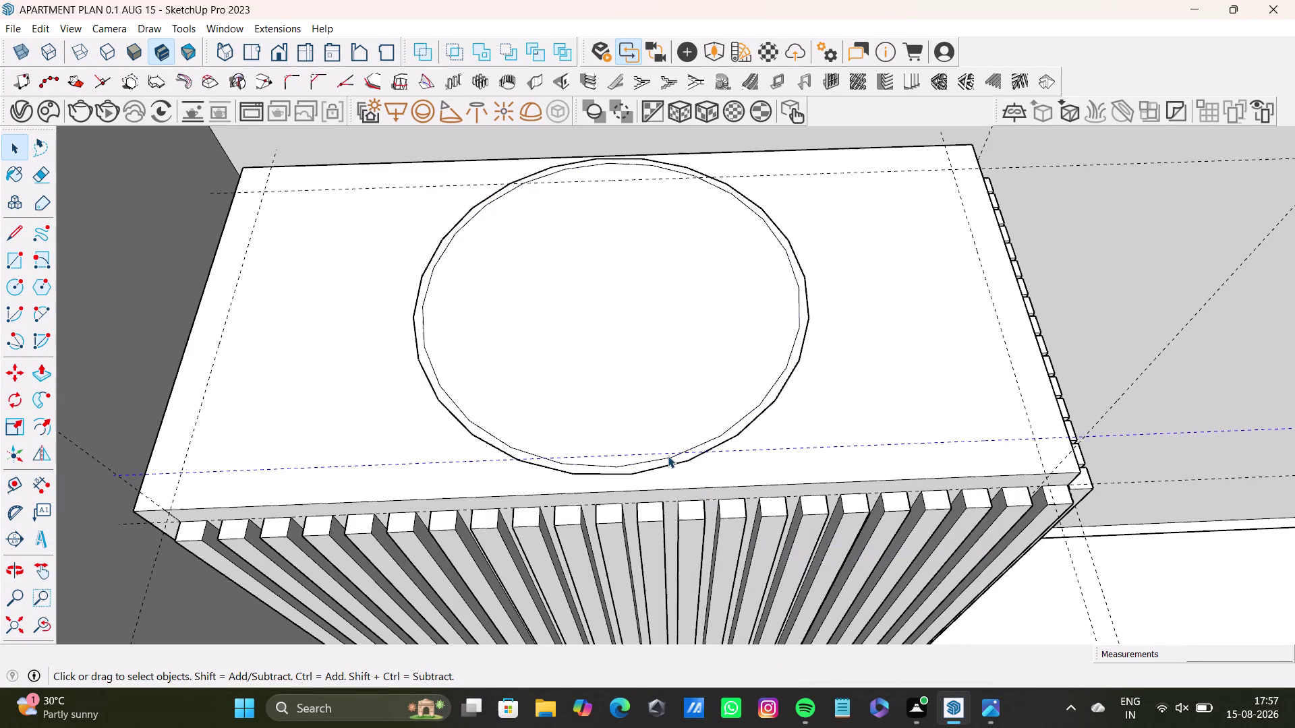
click(670, 455)
click(669, 454)
scroll(up, 3)
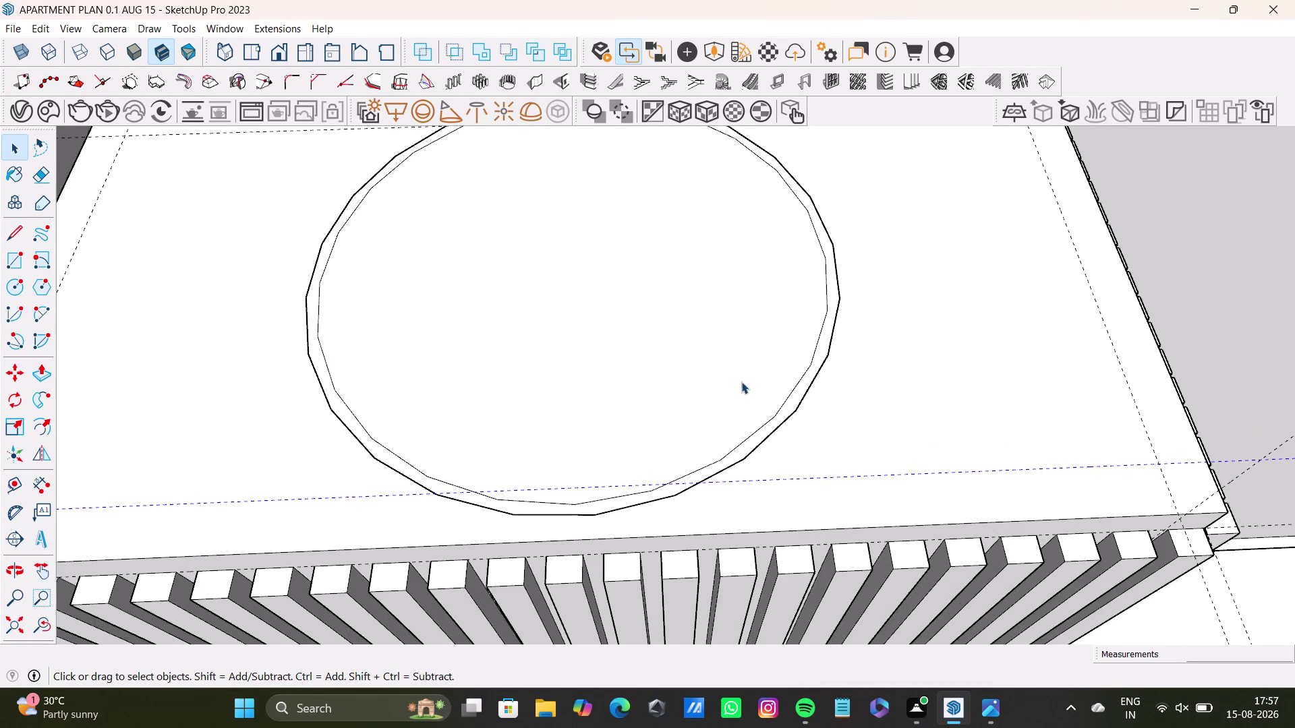
scroll(up, 3)
scroll(down, 3)
Select the inner outline segments, delete the inner circle, then undo the deletion.
click(799, 407)
click(831, 356)
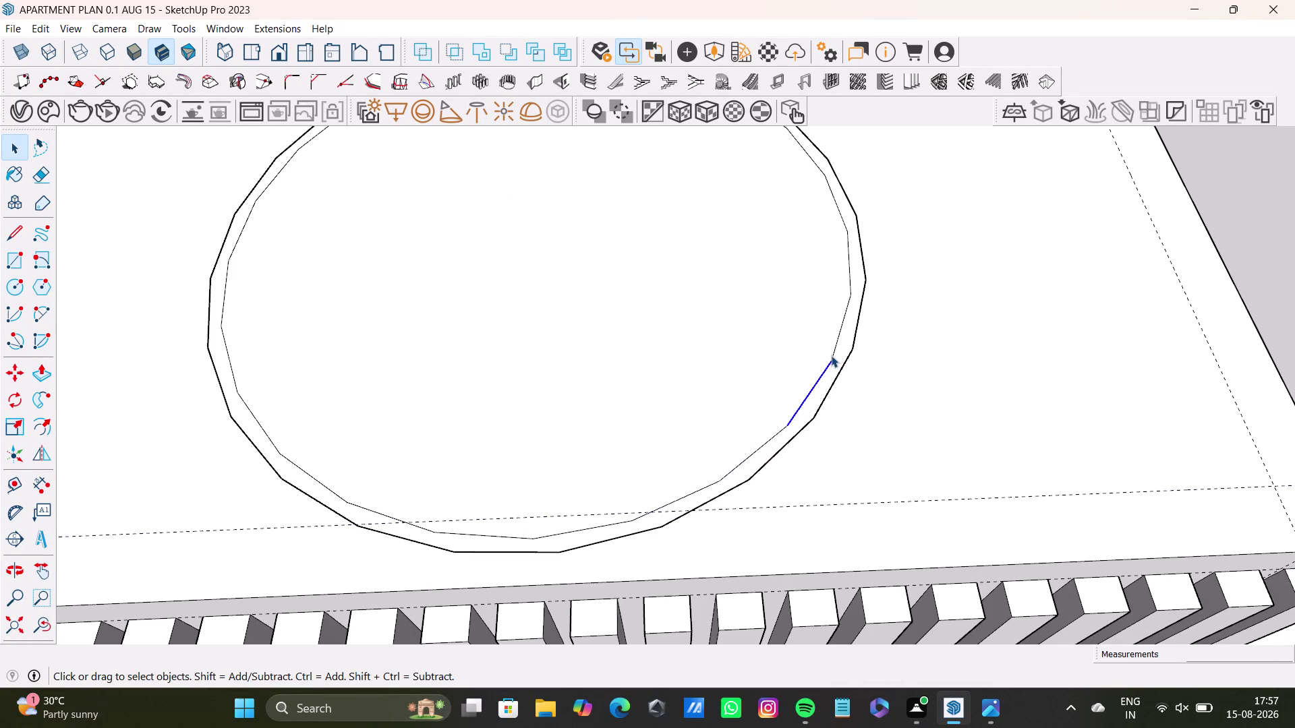
key(ctrl+z)
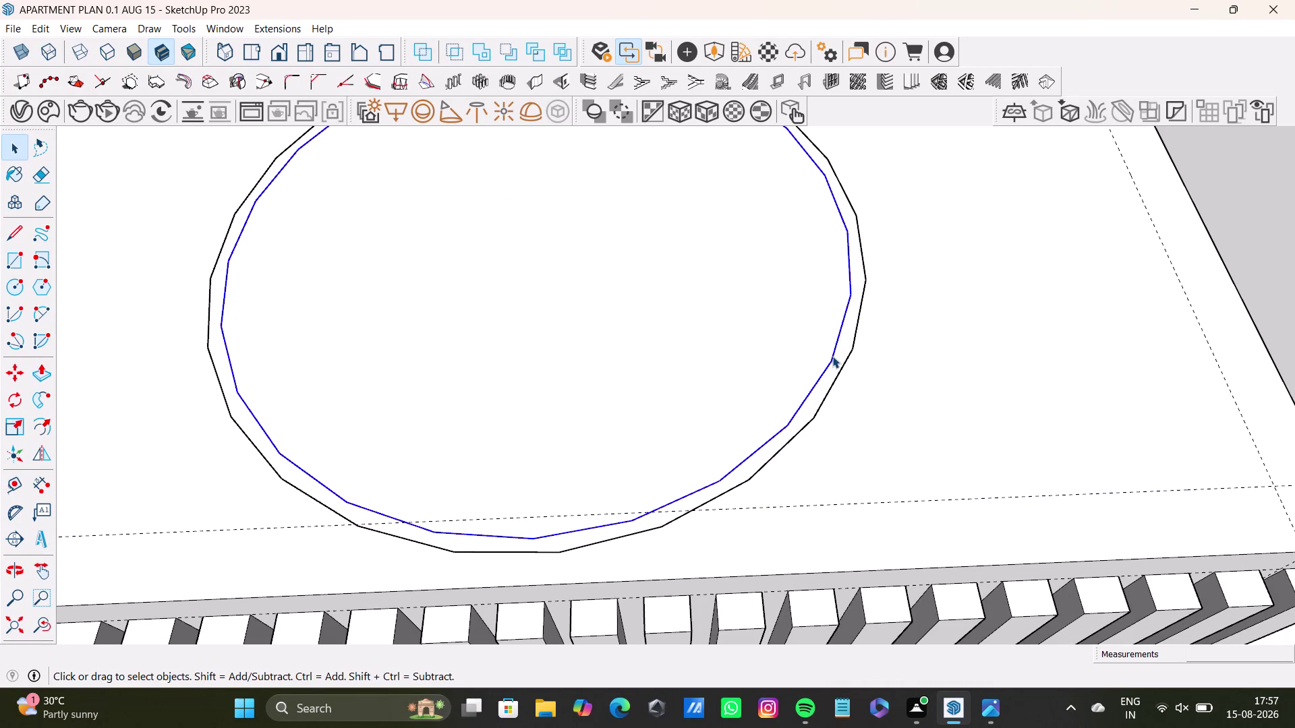
click(832, 356)
click(830, 356)
right_click(816, 379)
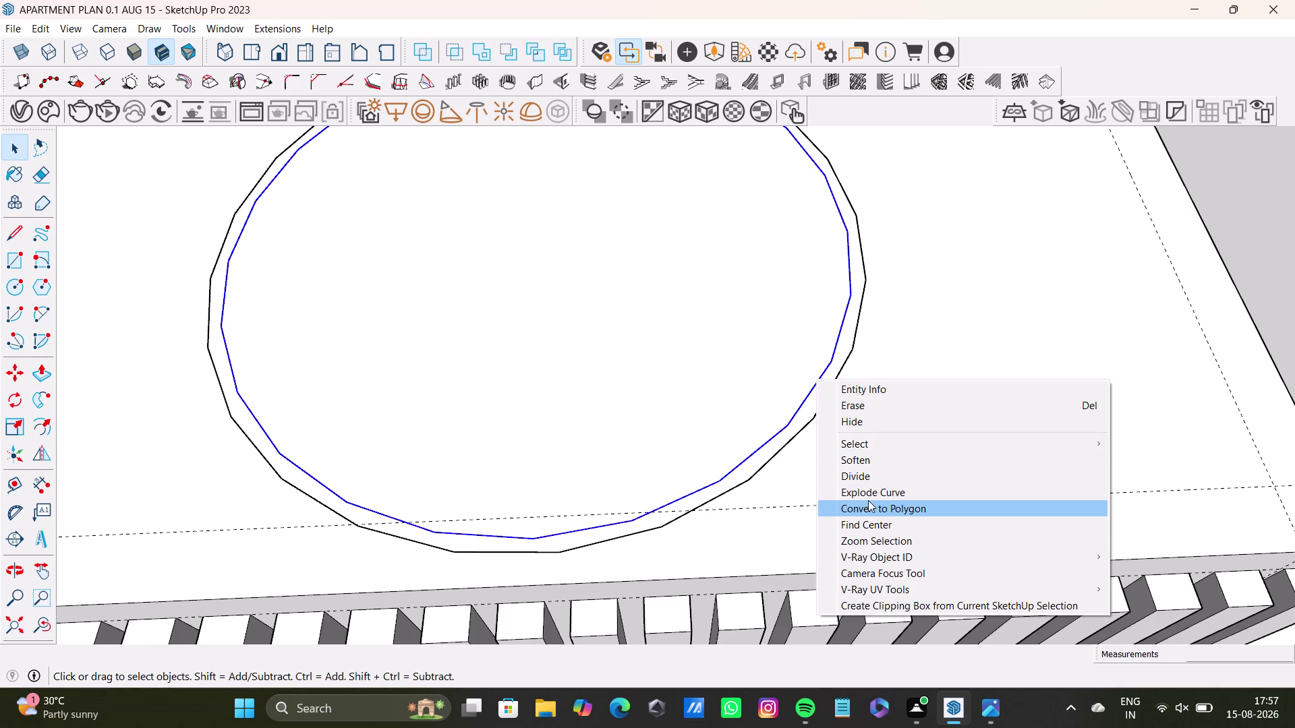
click(862, 458)
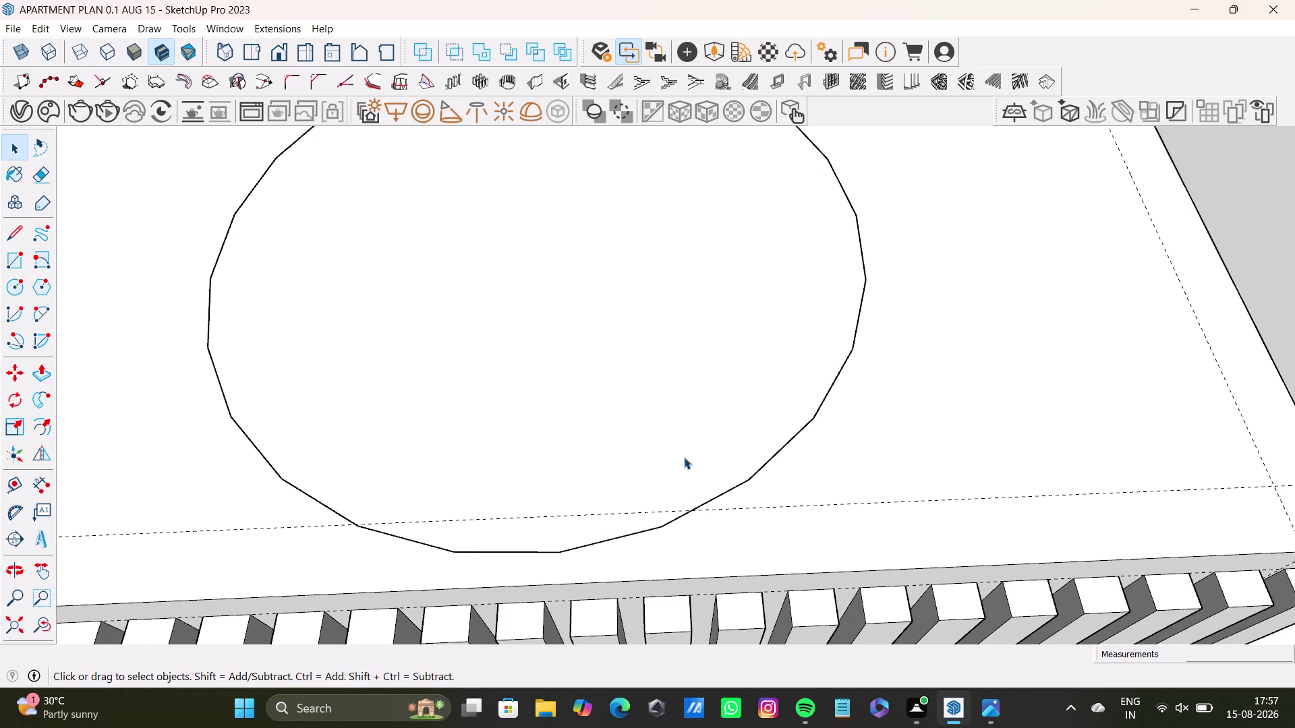
key(ctrl+z)
click(791, 420)
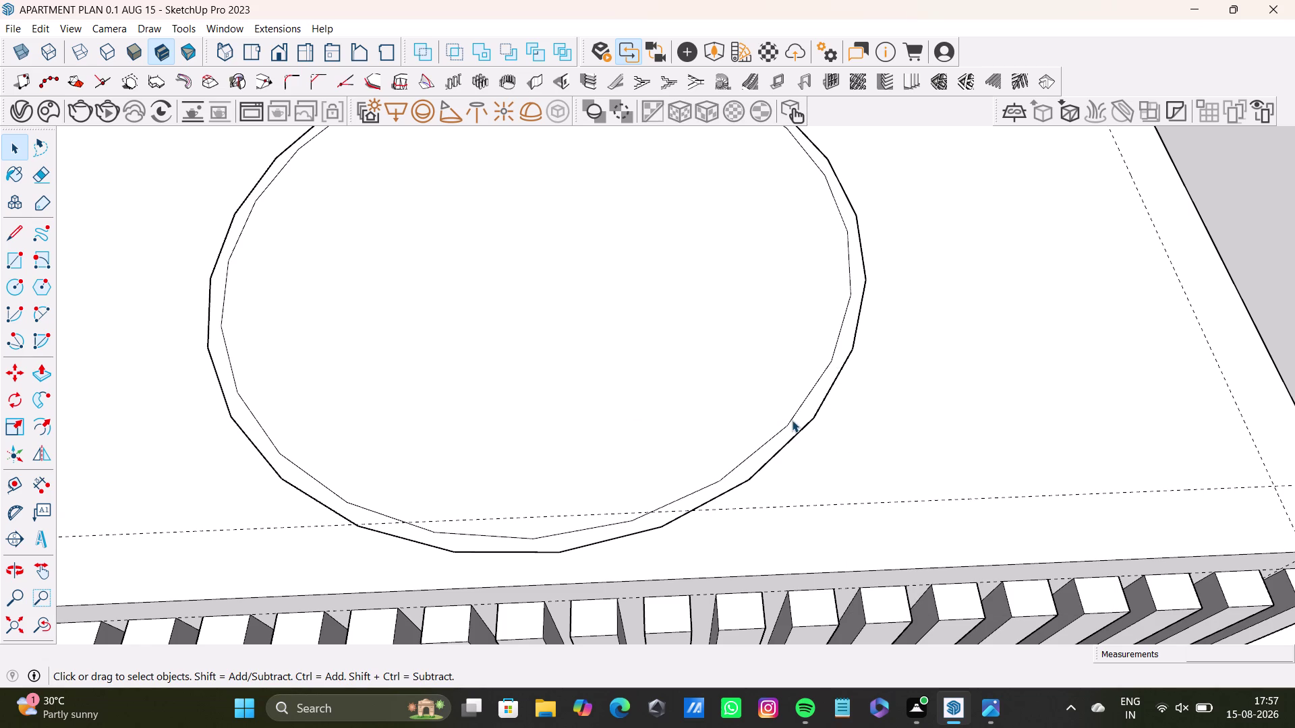
Check the inner disc and edge context options, then select the ring face between the circles.
right_click(787, 416)
right_click(787, 415)
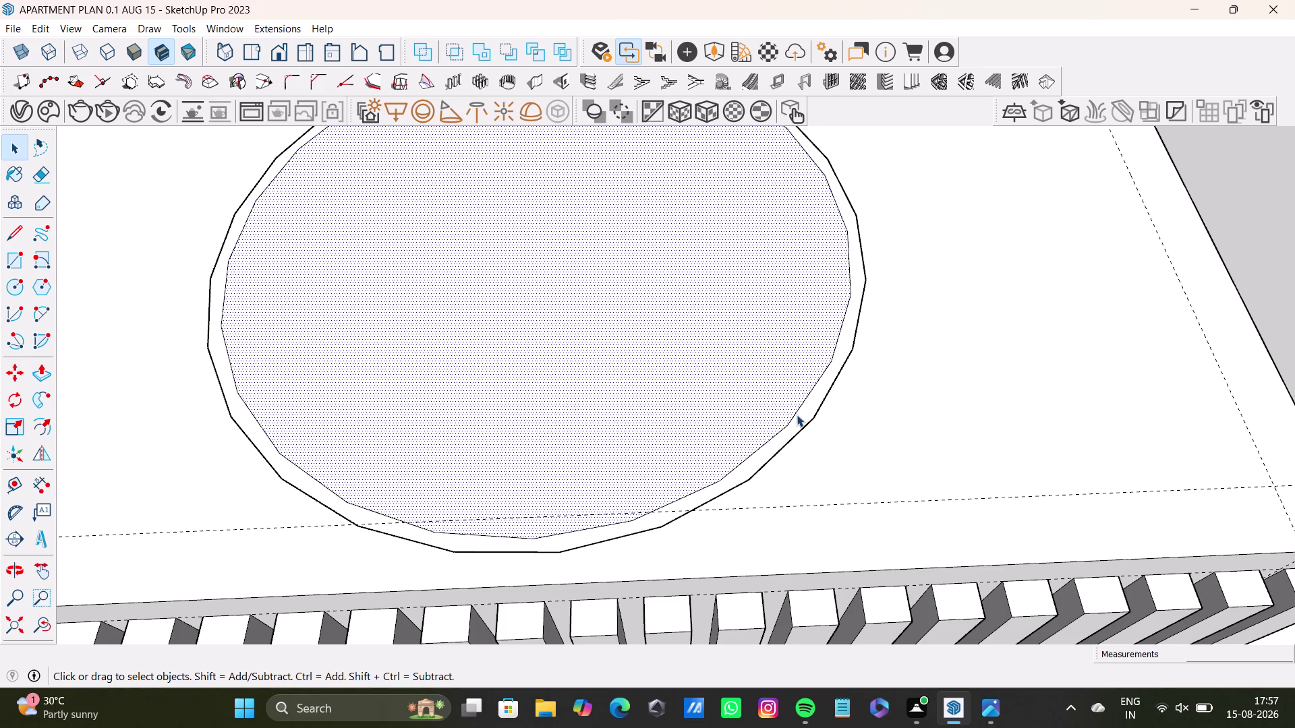
click(796, 415)
right_click(796, 414)
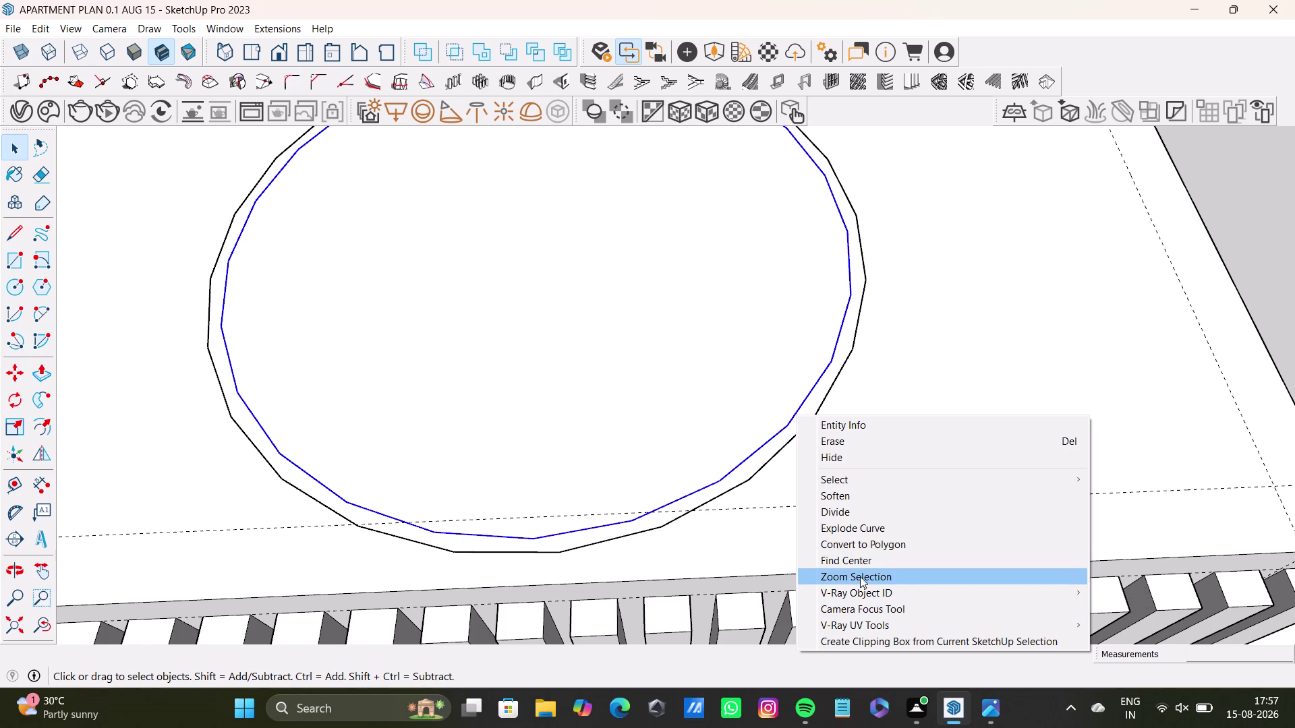
key(space)
key(space)
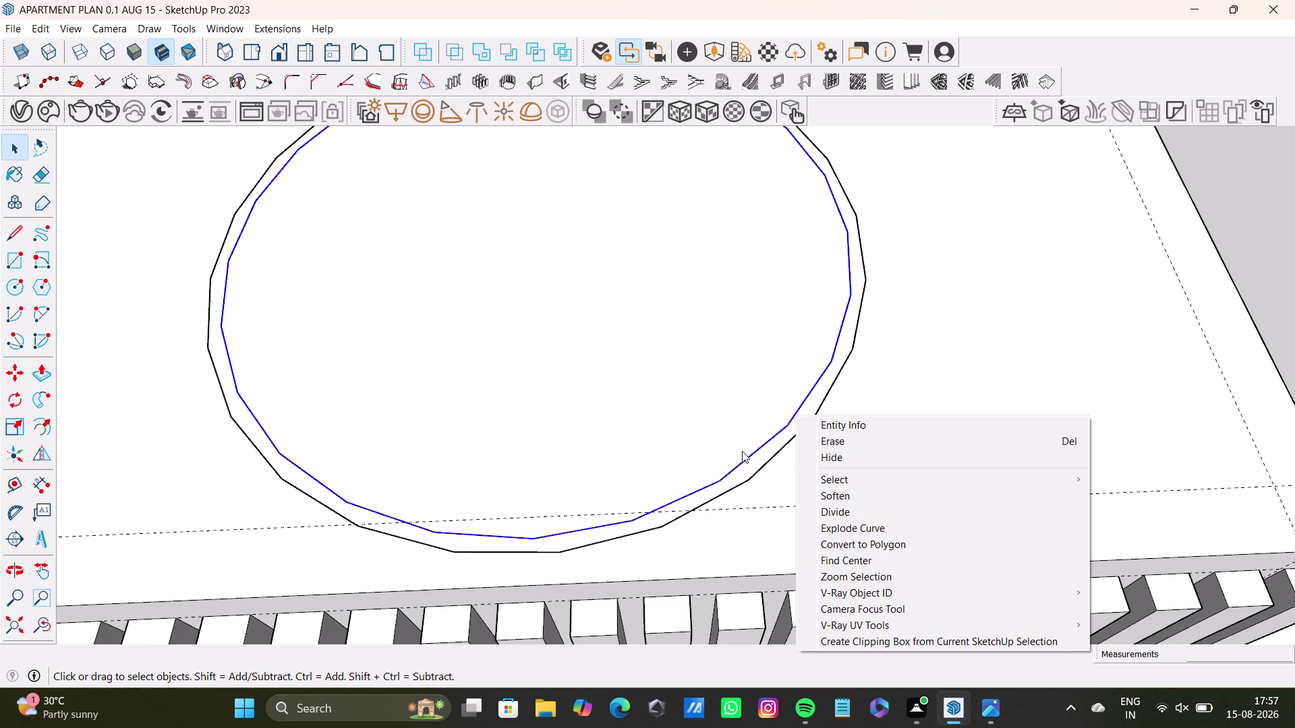
click(885, 368)
scroll(up, 3)
click(807, 422)
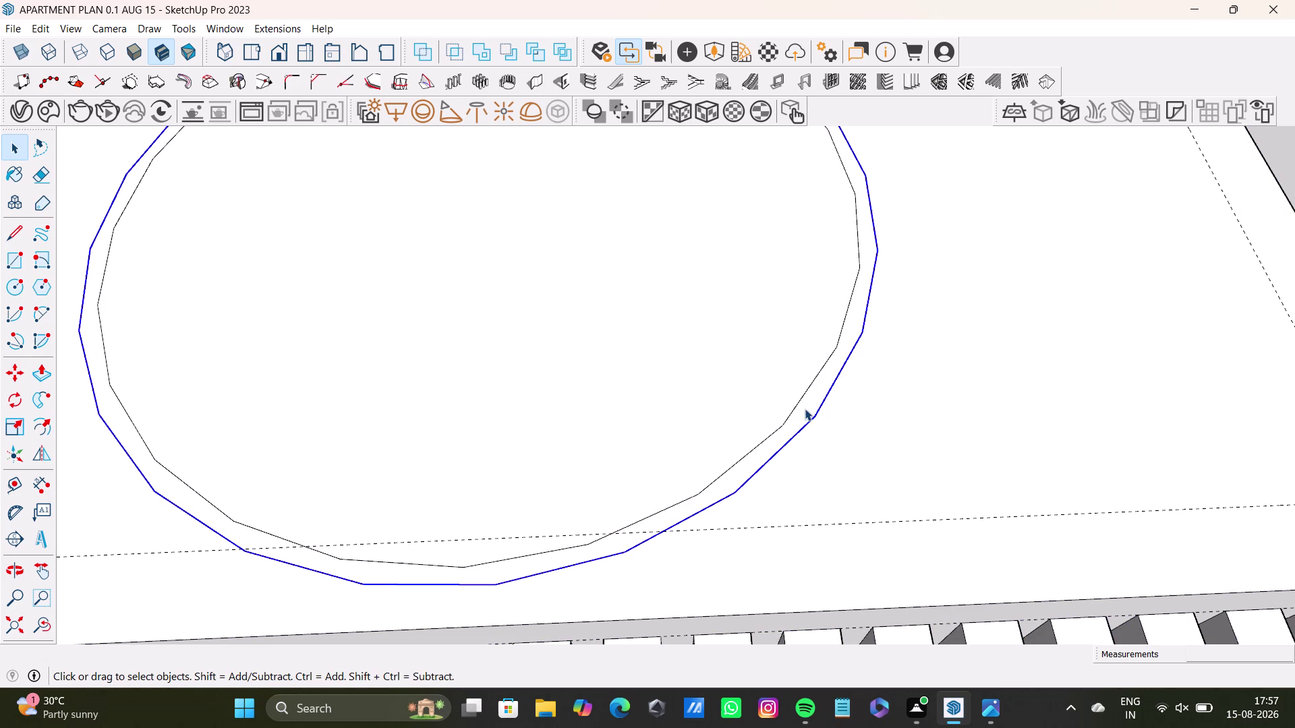
click(804, 409)
click(809, 410)
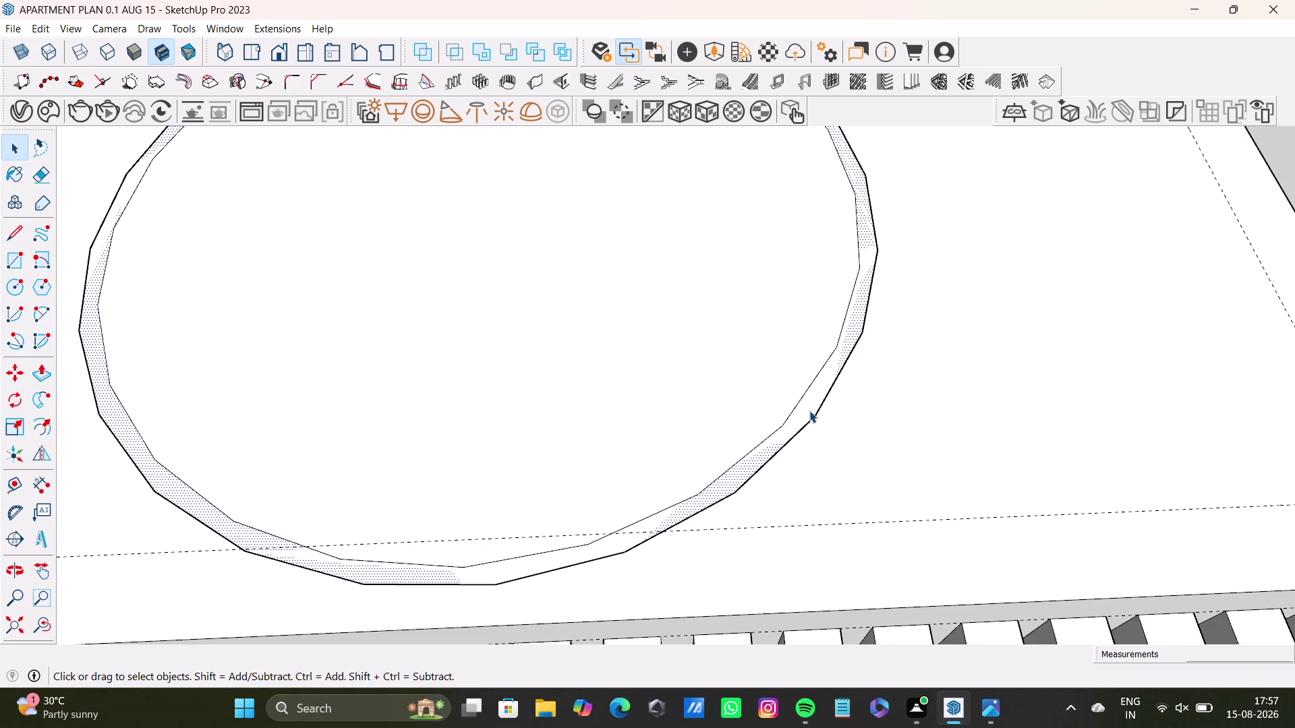
Push/Pull the ring face upward 3 1/8" into a low circular wall.
key(p)
click(810, 406)
drag(809, 406, 797, 379)
drag(807, 406, 790, 402)
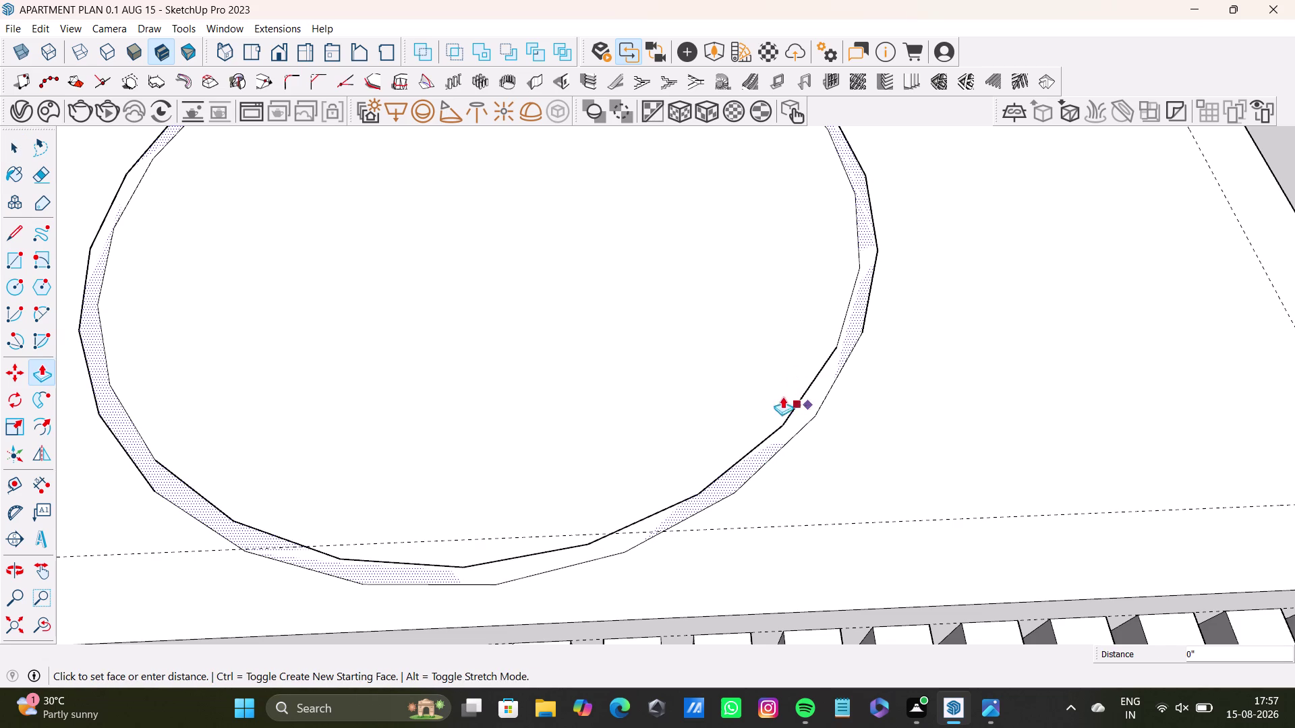
drag(790, 403, 723, 279)
Orbit around the cabinet top to inspect the new ring wall from above and the side.
scroll(down, 3)
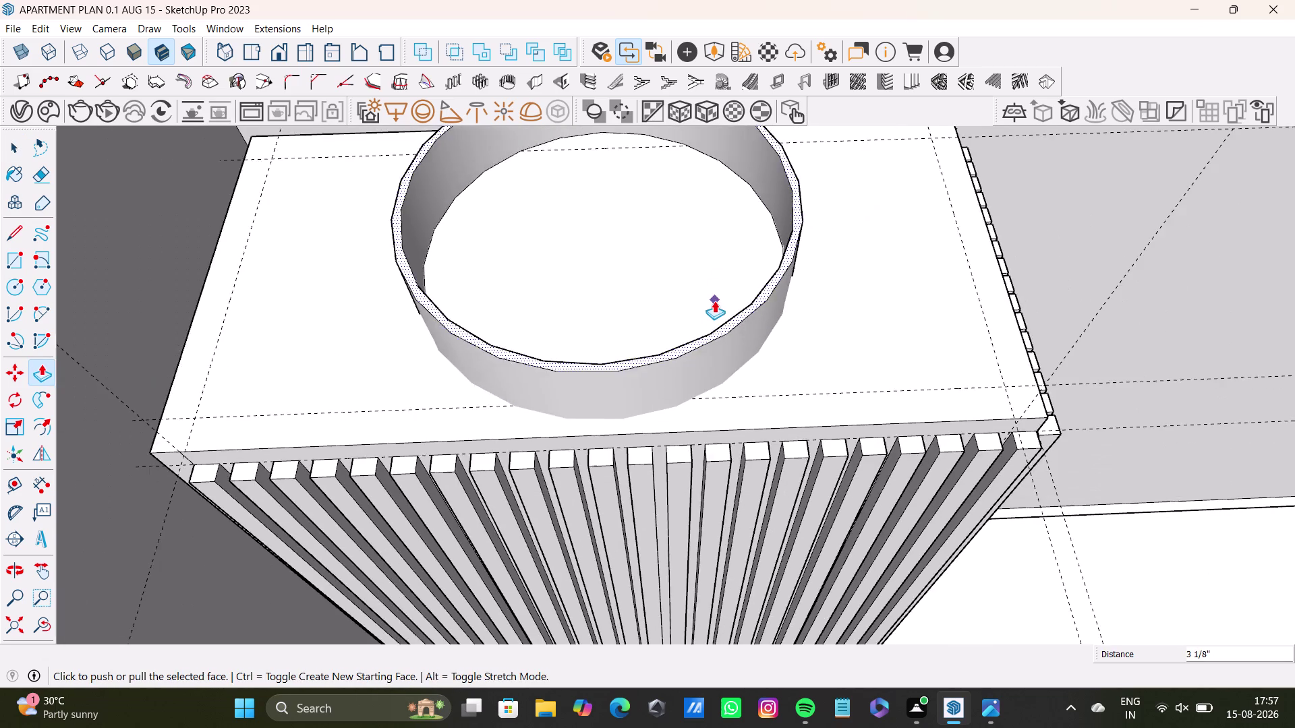
middle_drag(714, 301, 736, 475)
middle_drag(764, 477, 543, 318)
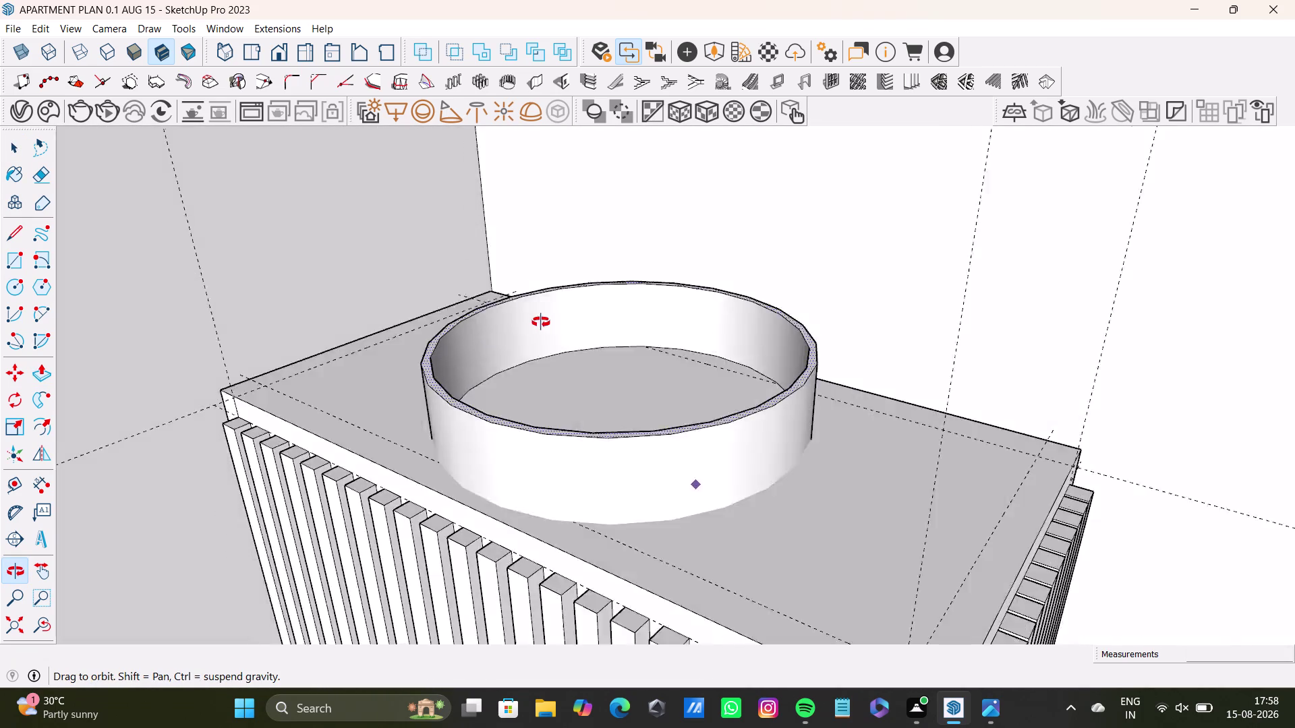
middle_drag(542, 318, 755, 490)
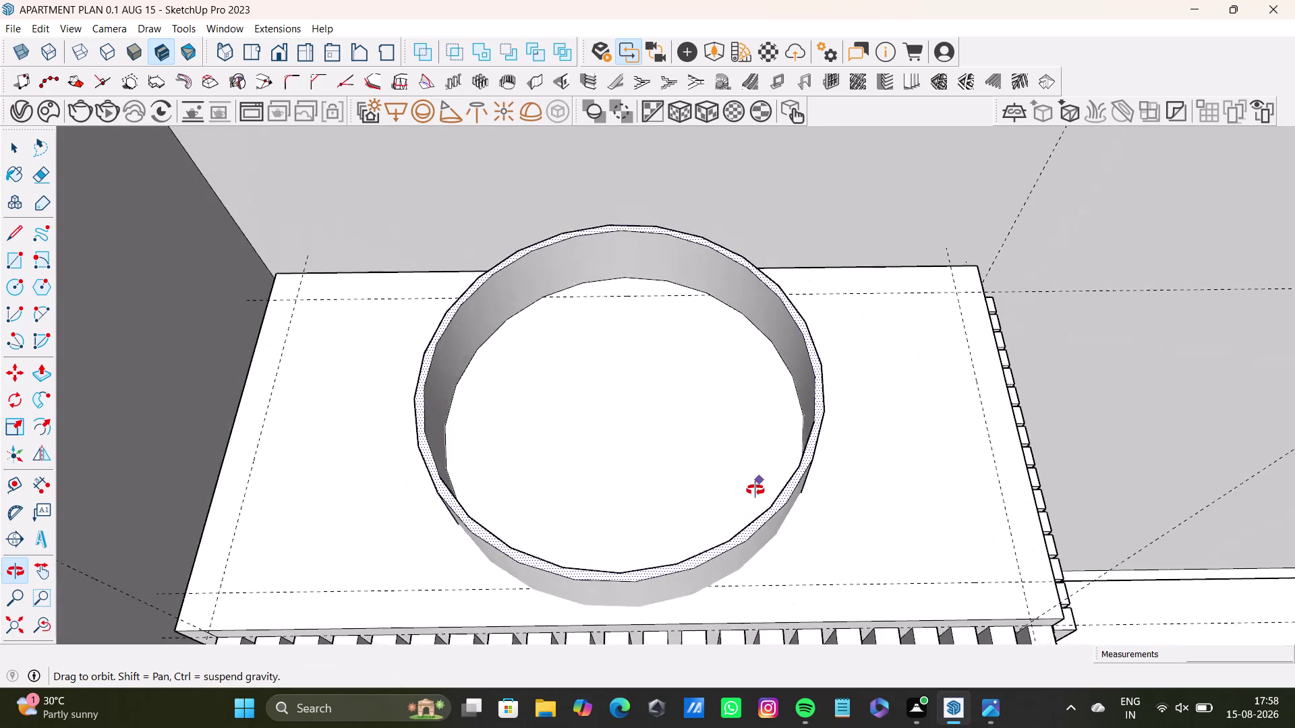
middle_drag(755, 491, 407, 254)
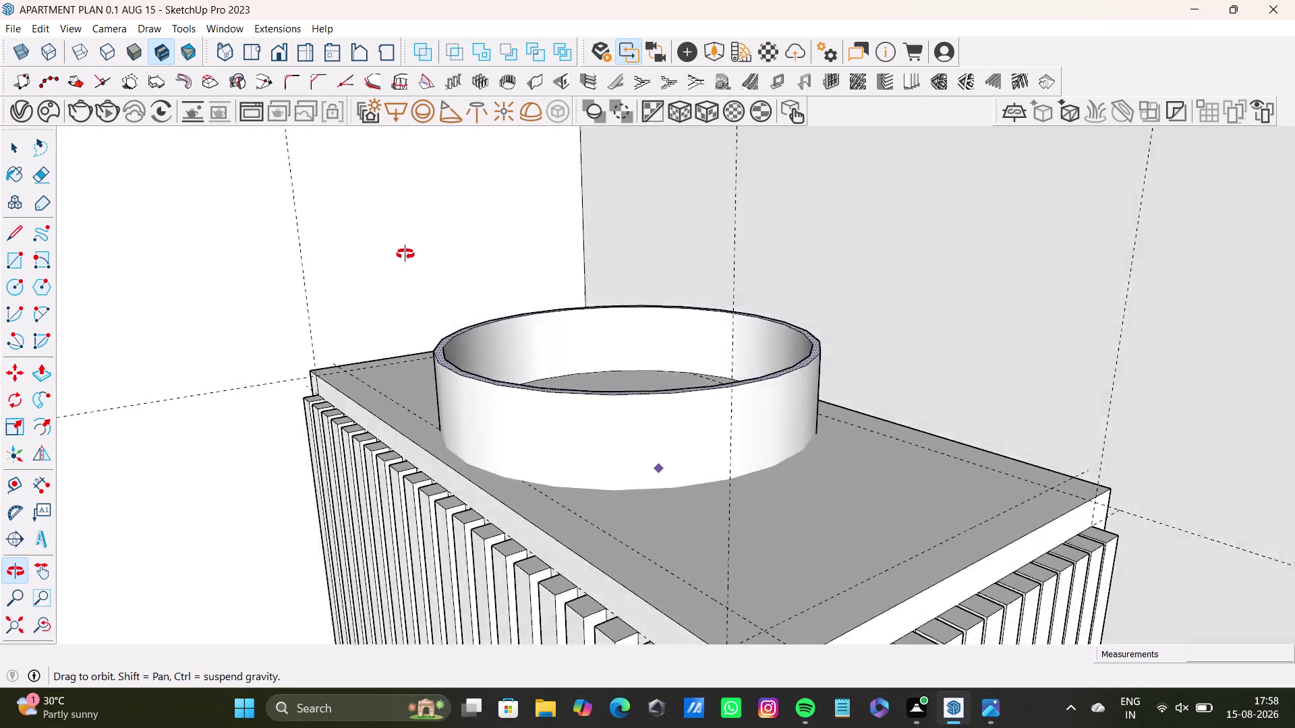
middle_drag(408, 253, 778, 376)
scroll(up, 3)
middle_drag(629, 447, 622, 346)
middle_drag(678, 434, 602, 615)
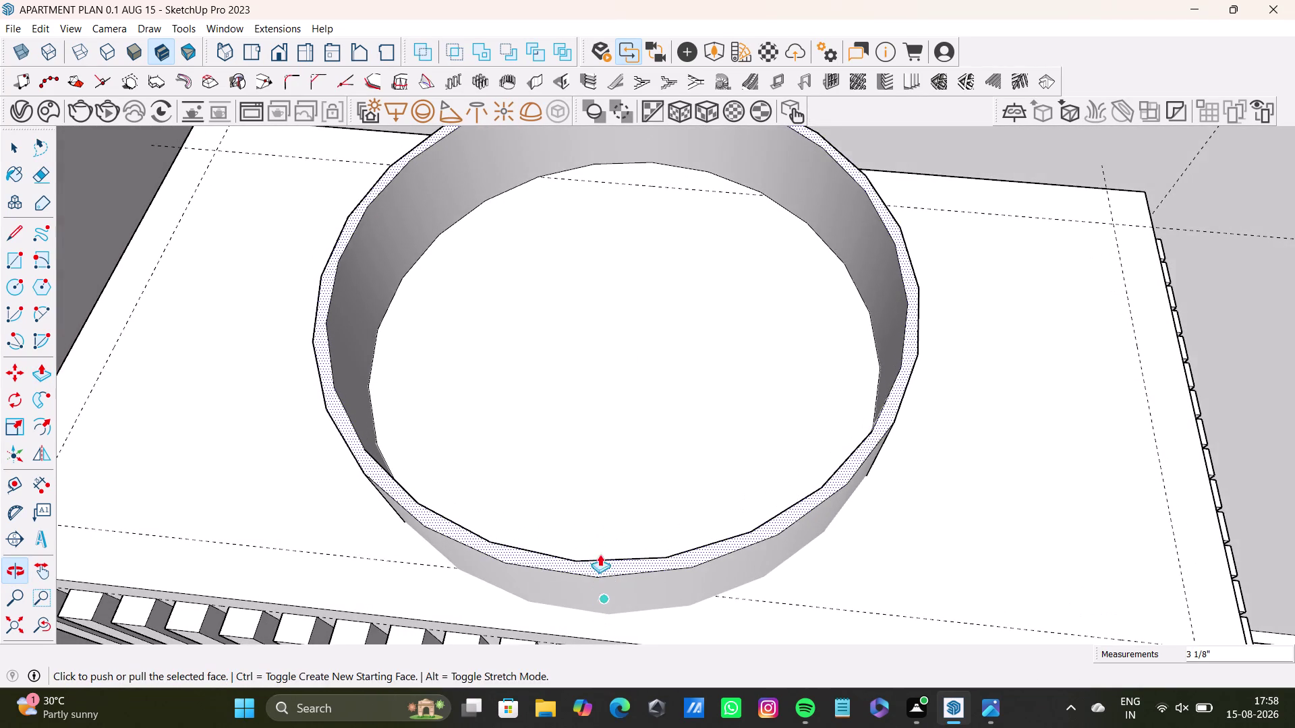
scroll(down, 3)
middle_drag(575, 428, 538, 418)
middle_drag(679, 480, 677, 391)
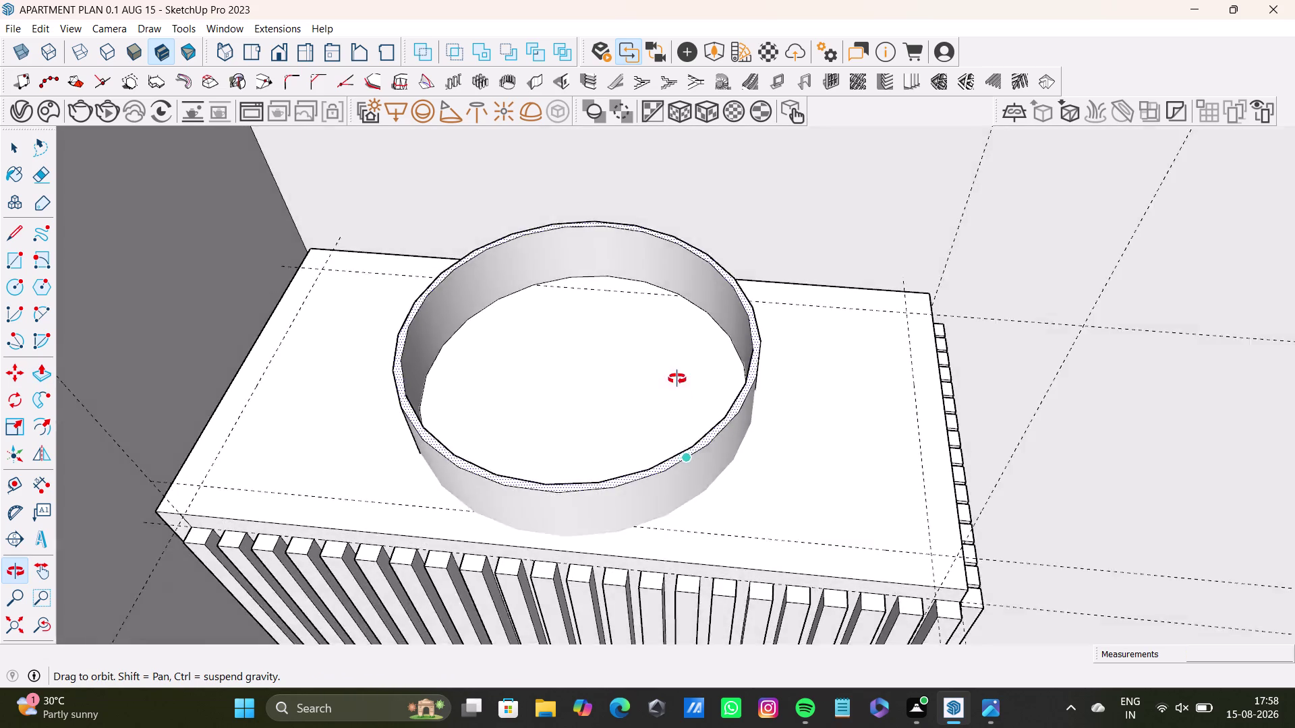
middle_drag(677, 391, 710, 406)
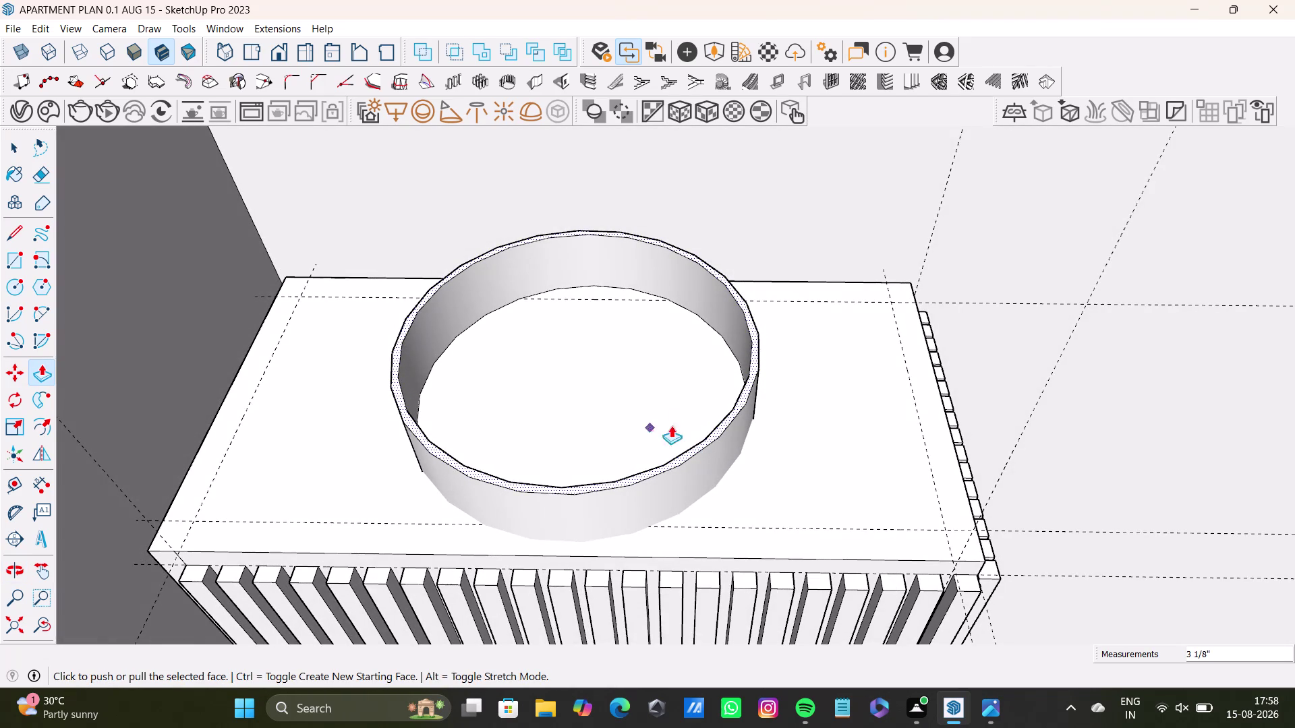
scroll(up, 3)
Pull the ring's top face further upward with Push/Pull, to a 3 5/8" extrusion.
key(space)
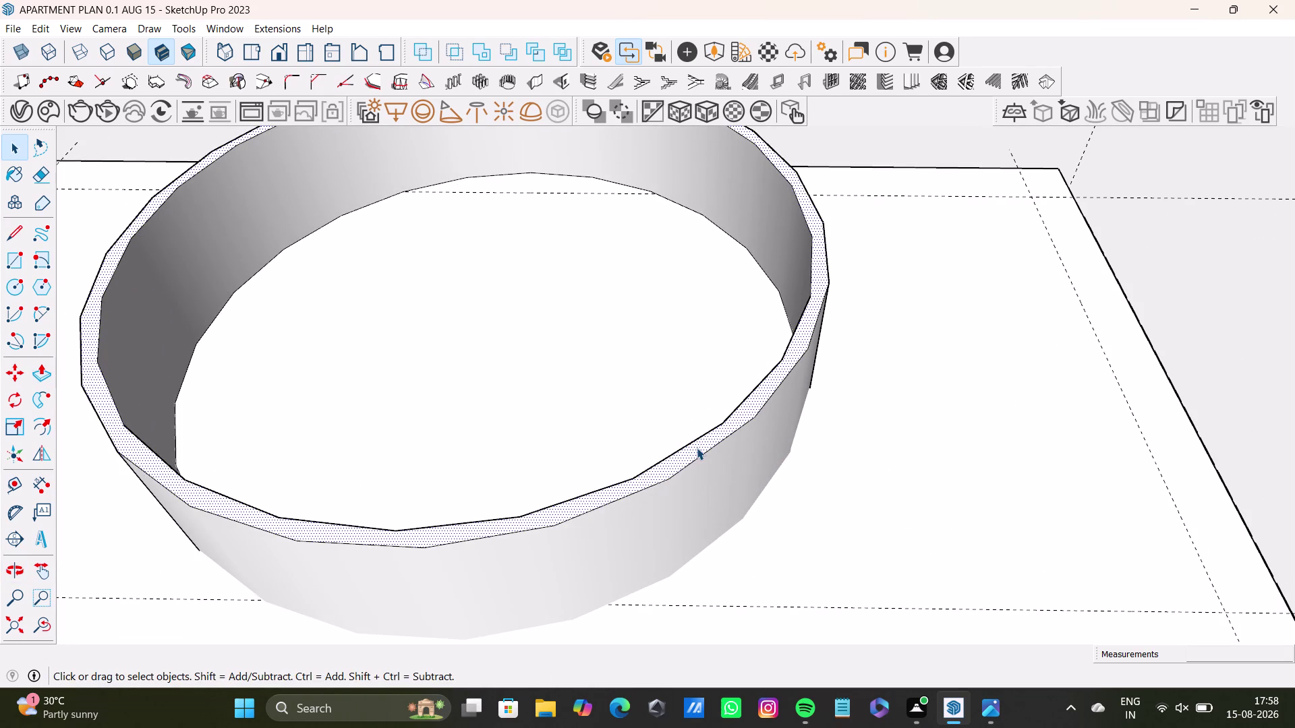
click(697, 447)
key(p)
drag(696, 445, 692, 432)
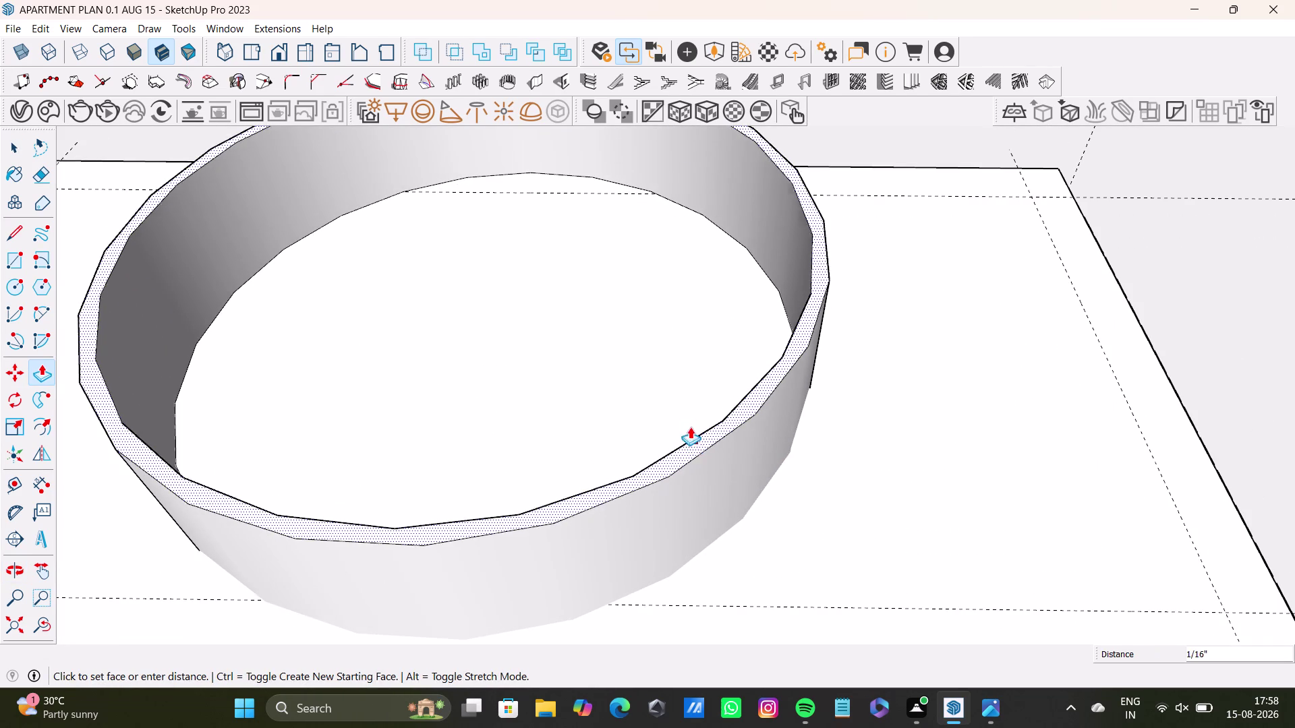
drag(692, 432, 680, 403)
click(761, 474)
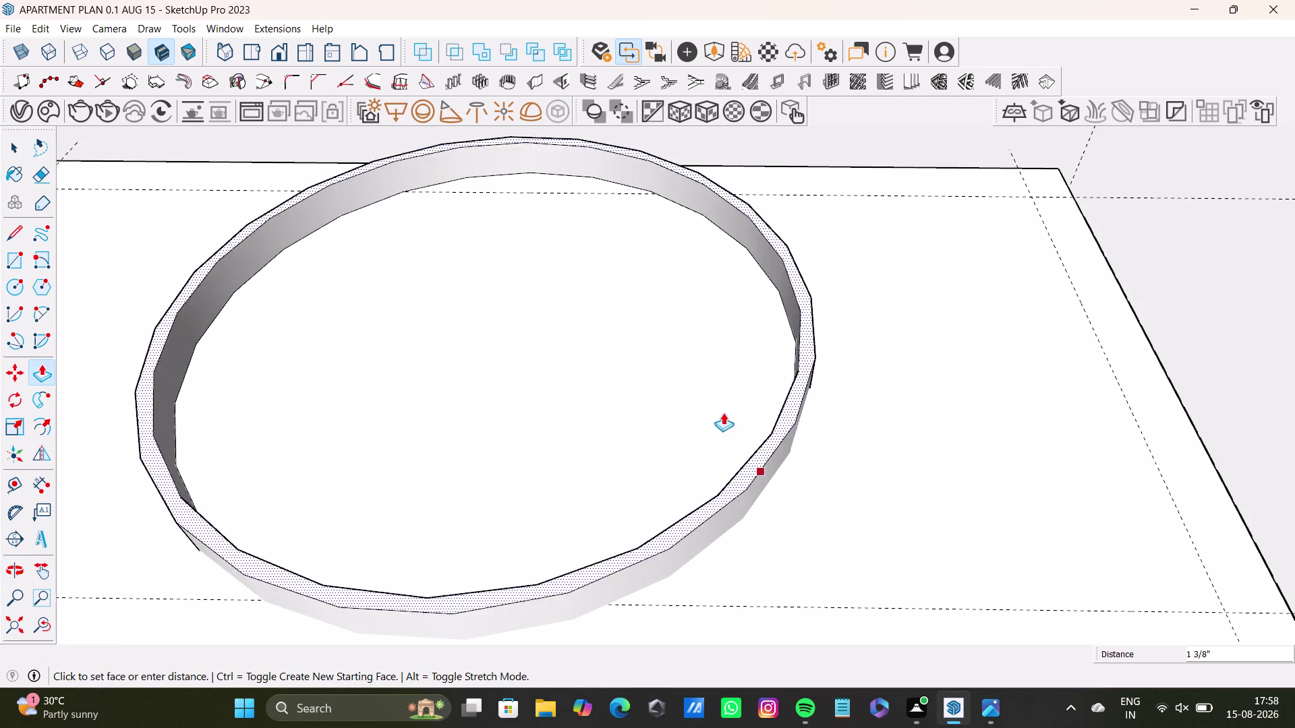
click(685, 349)
Orbit around the taller ring and look down into it from above.
middle_drag(676, 424, 734, 320)
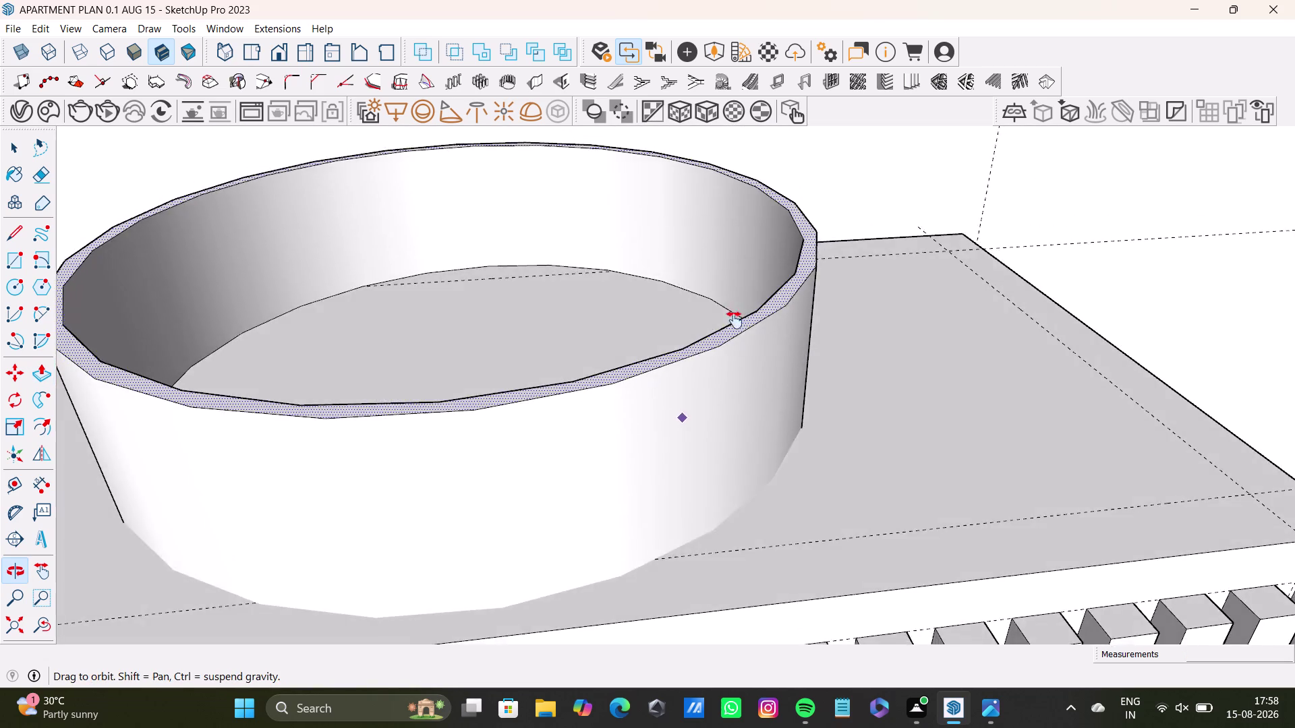
middle_drag(735, 321, 770, 392)
scroll(down, 3)
middle_drag(555, 463, 736, 396)
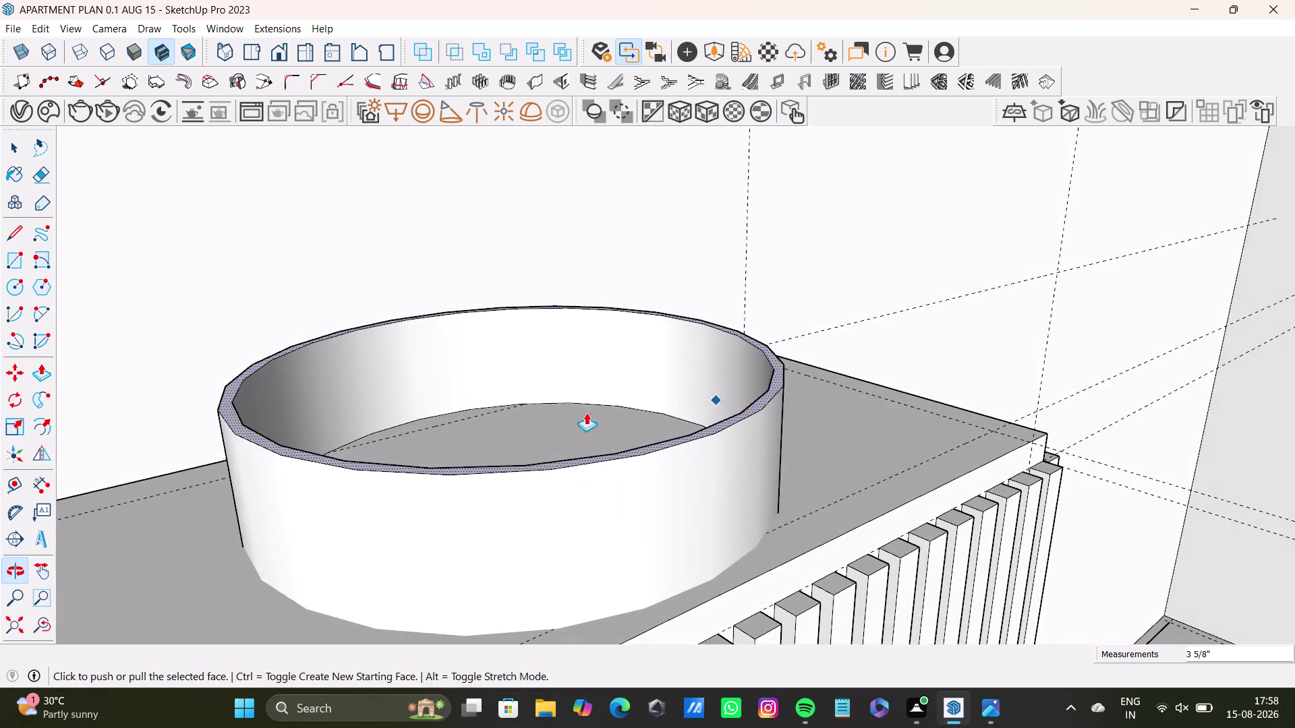
middle_drag(487, 423, 272, 617)
scroll(up, 3)
Select the ring's inner rim edge and check its options, then choose the Paint Bucket.
key(space)
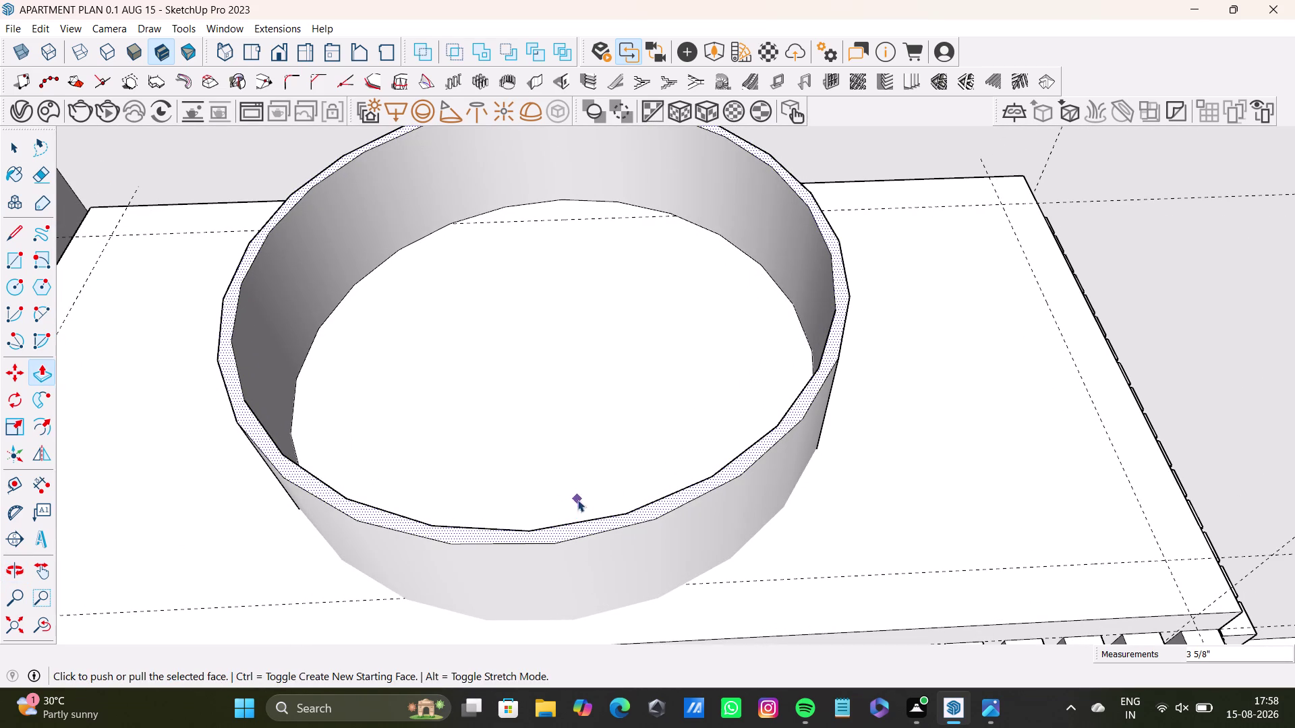
click(600, 515)
click(601, 516)
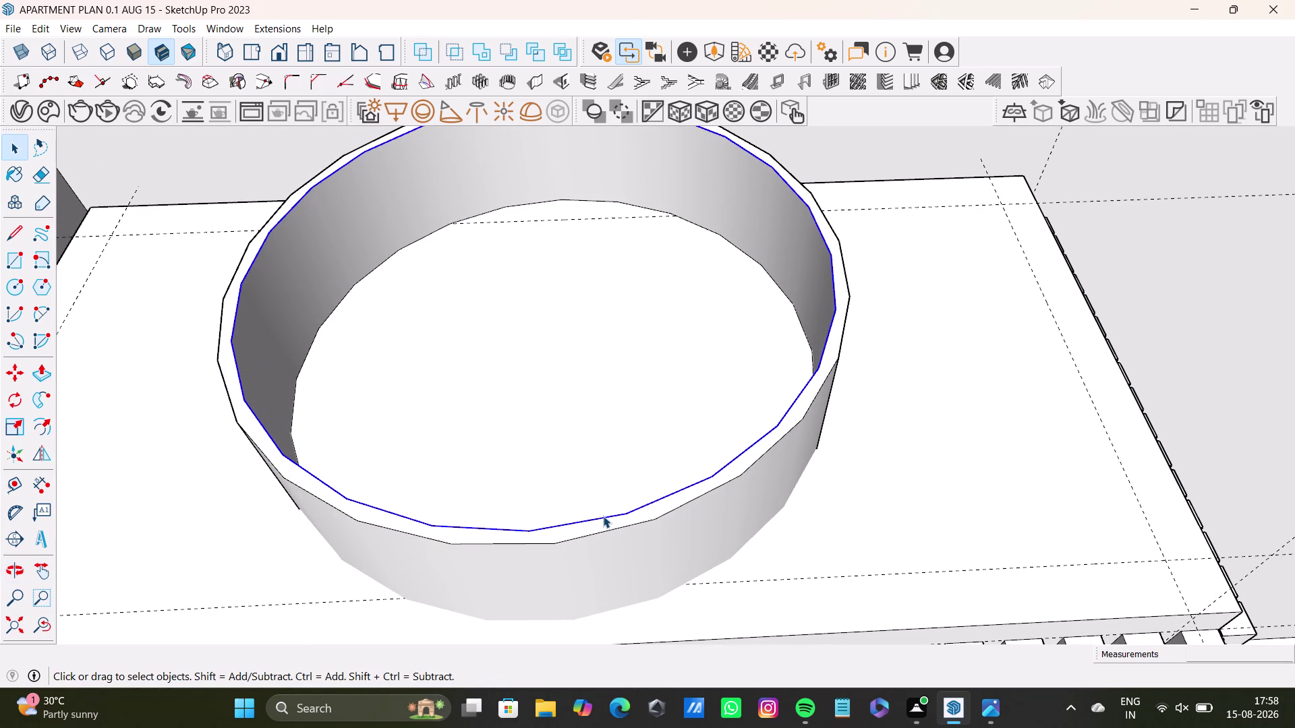
right_click(603, 516)
right_click(602, 515)
right_click(603, 516)
right_click(603, 515)
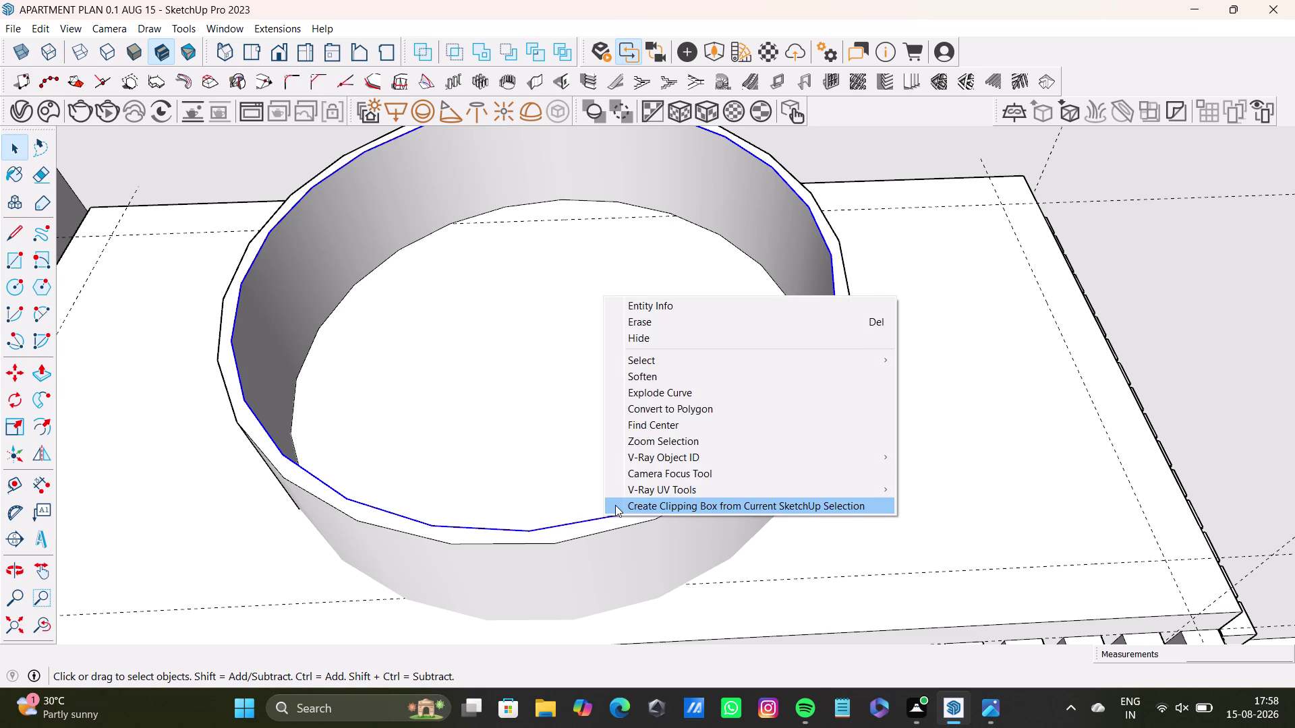
click(658, 379)
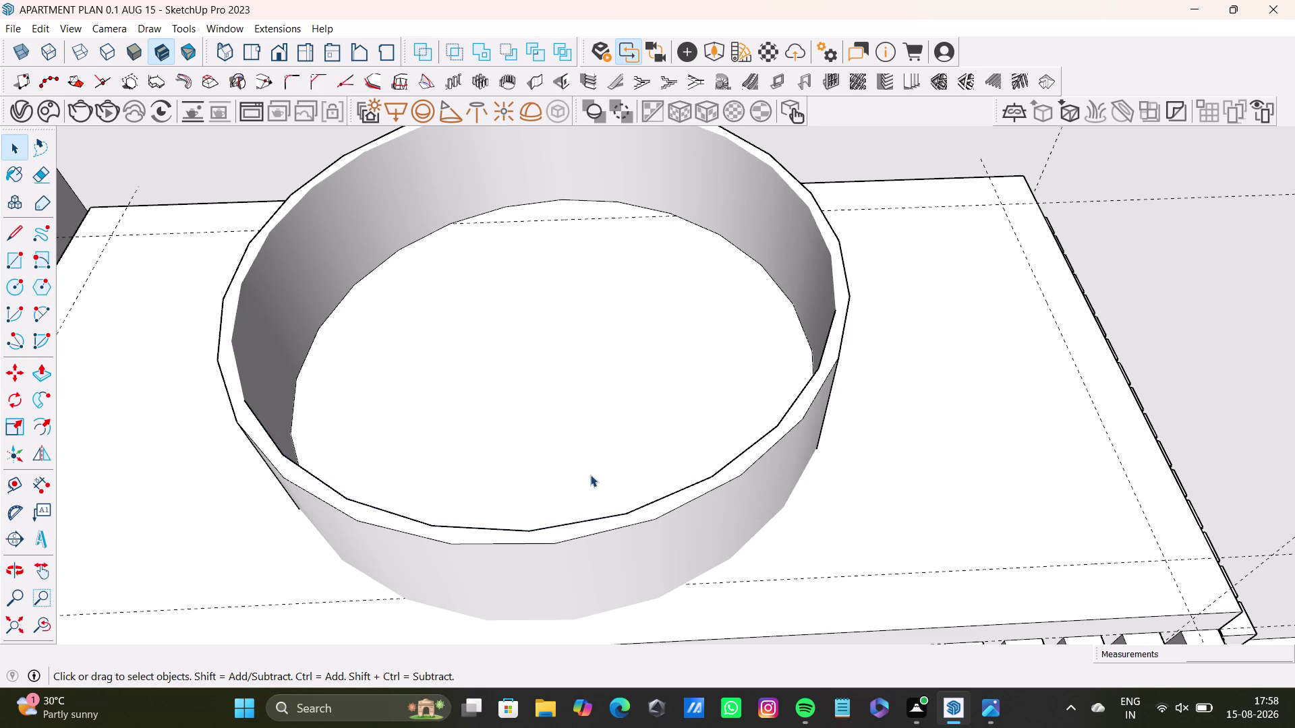
click(11, 172)
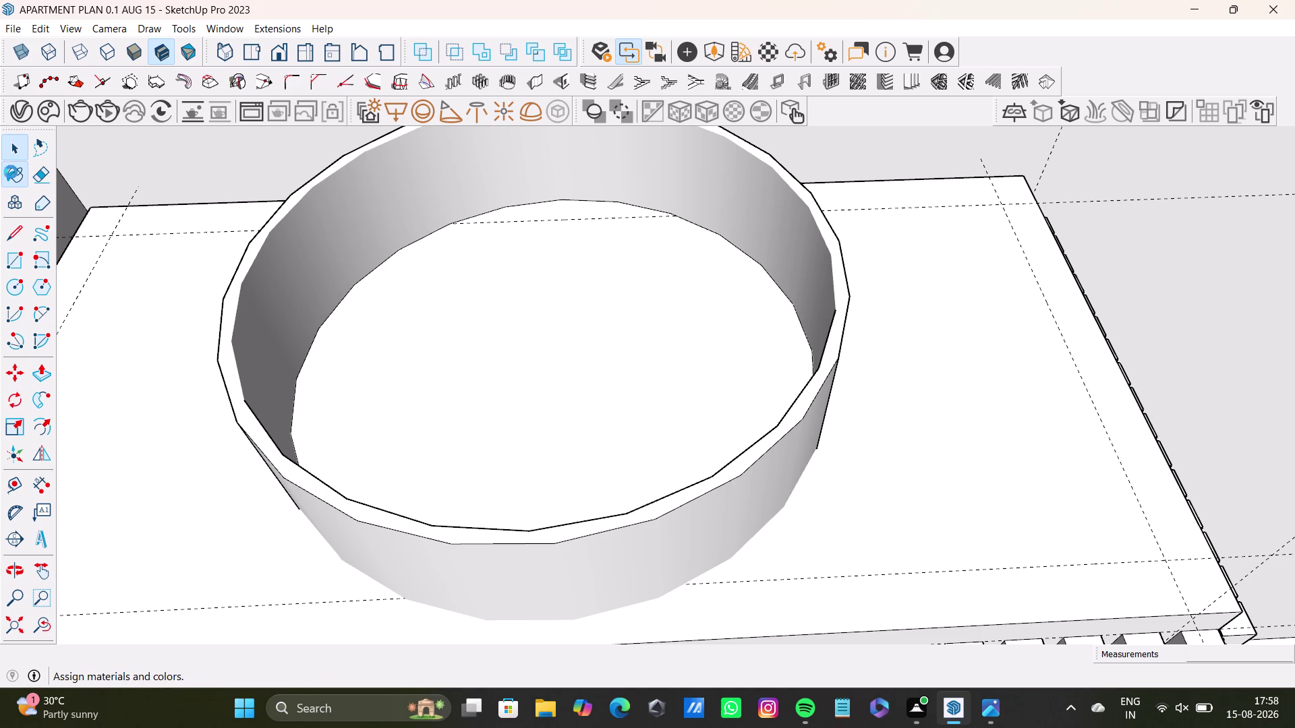